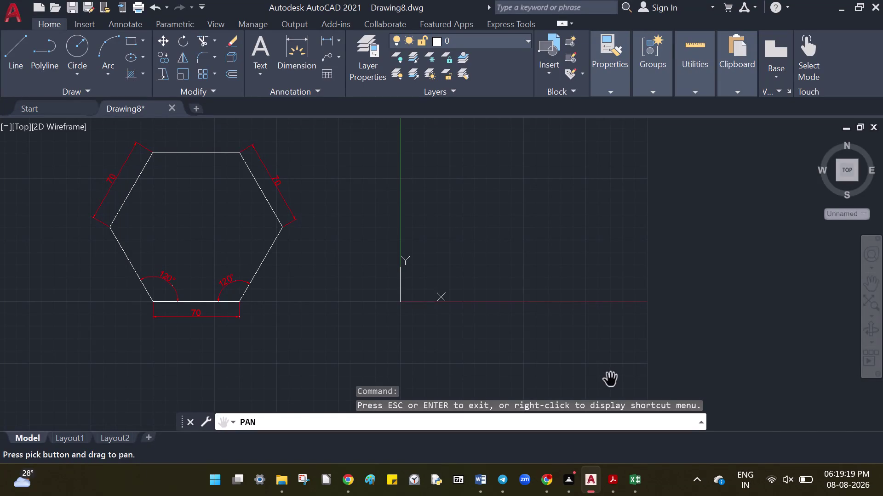
Exit Pan and start the LINE command with L.
key(Escape)
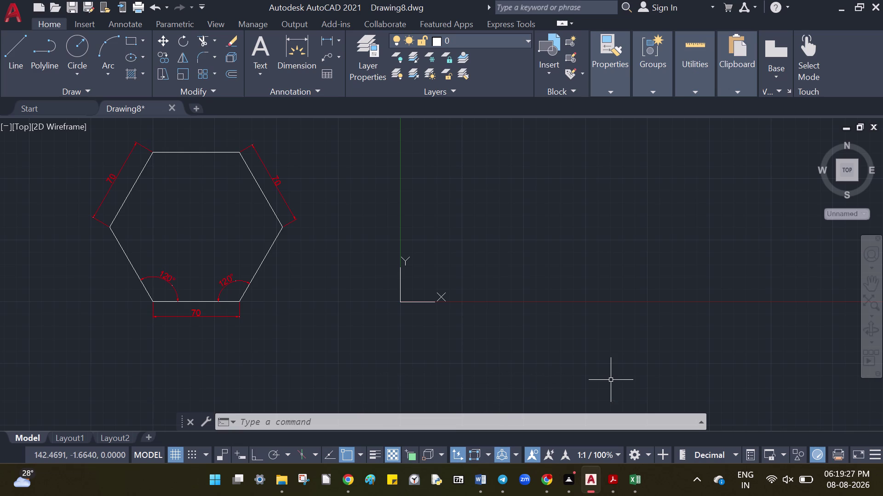
key(ctrl+F12)
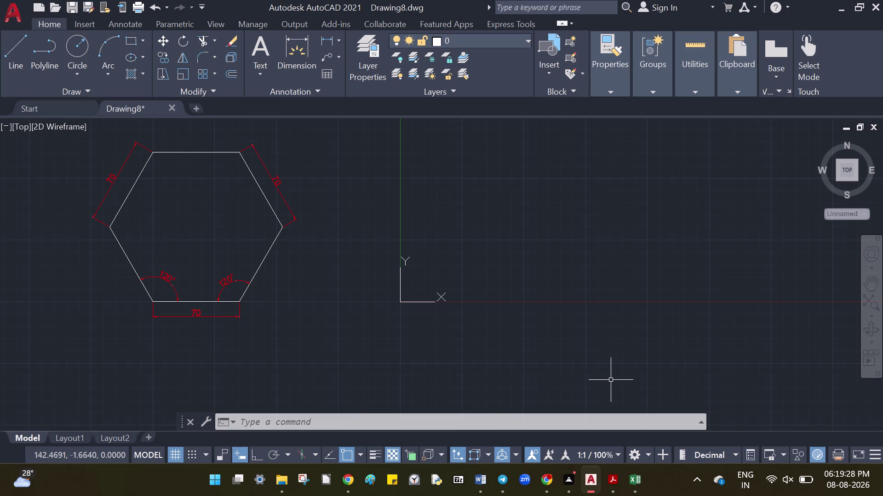
key(l)
key(Return)
Start the line at 0,0 and draw a 100-unit horizontal segment at 0°.
text(0,)
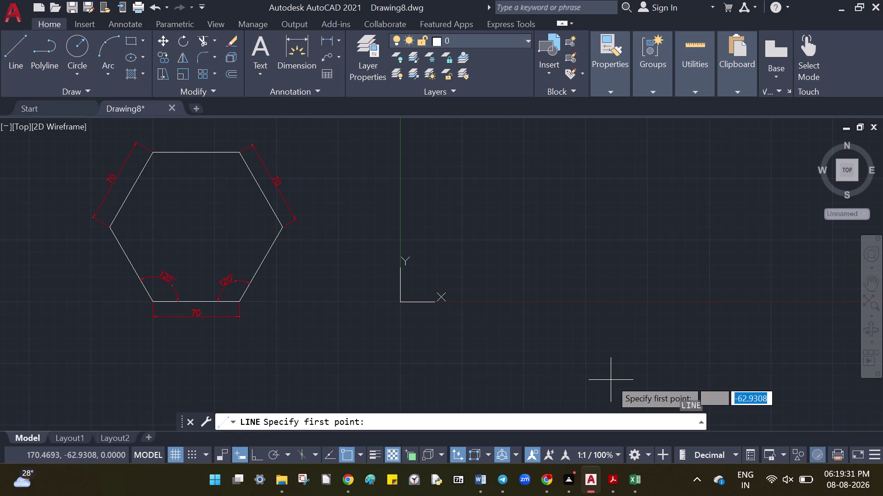
text(0)
key(Return)
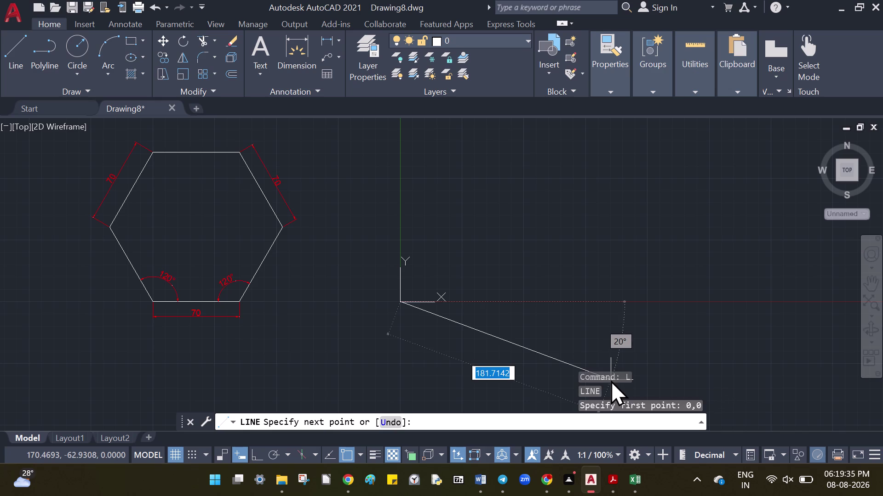
text(100)
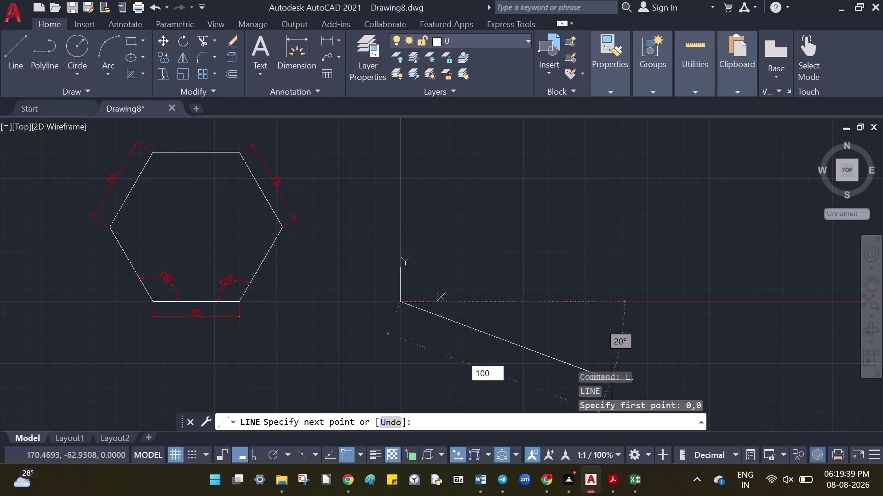
key(Tab)
key(0)
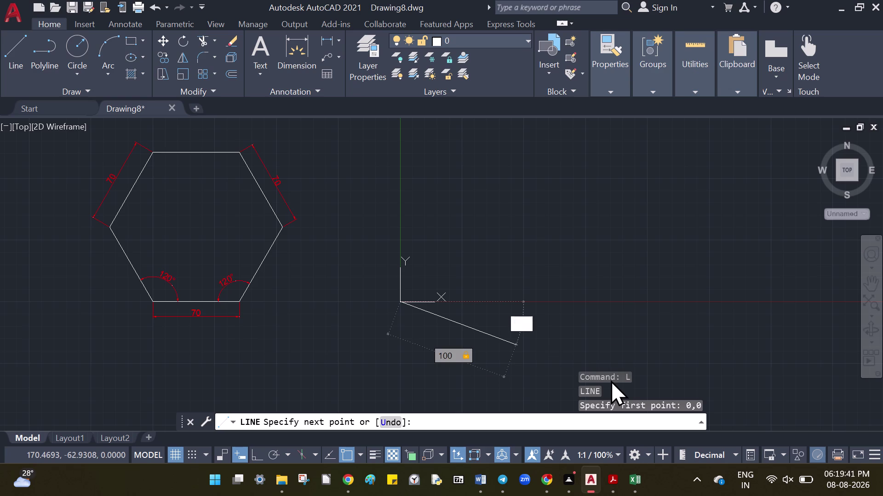
key(Return)
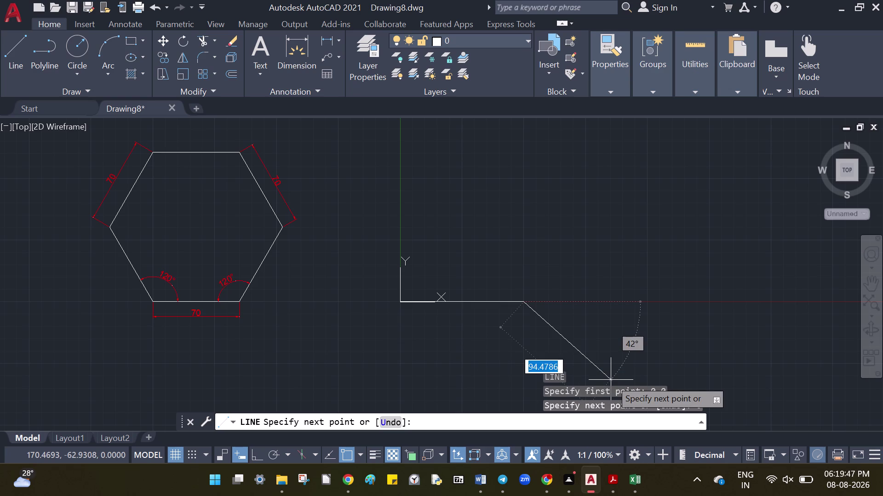
Add a 20-unit segment at 30°, then undo it.
text(20)
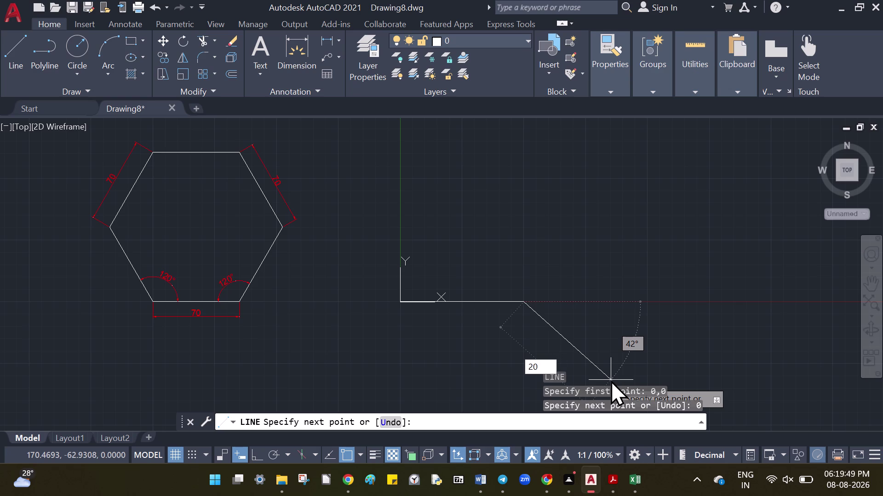
key(Tab)
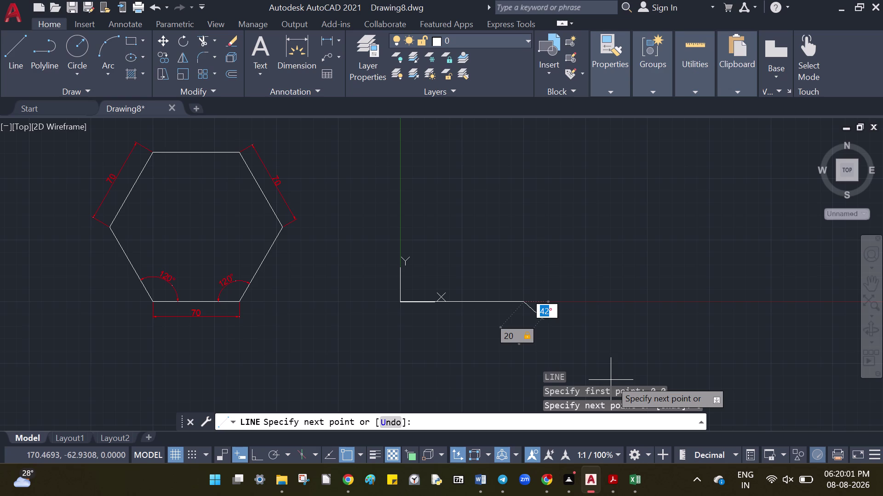
text(30)
key(Return)
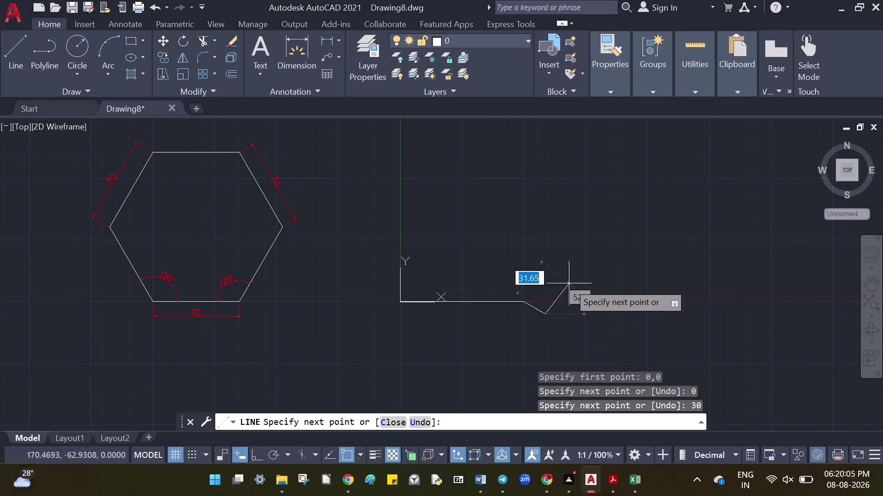
key(ctrl+z)
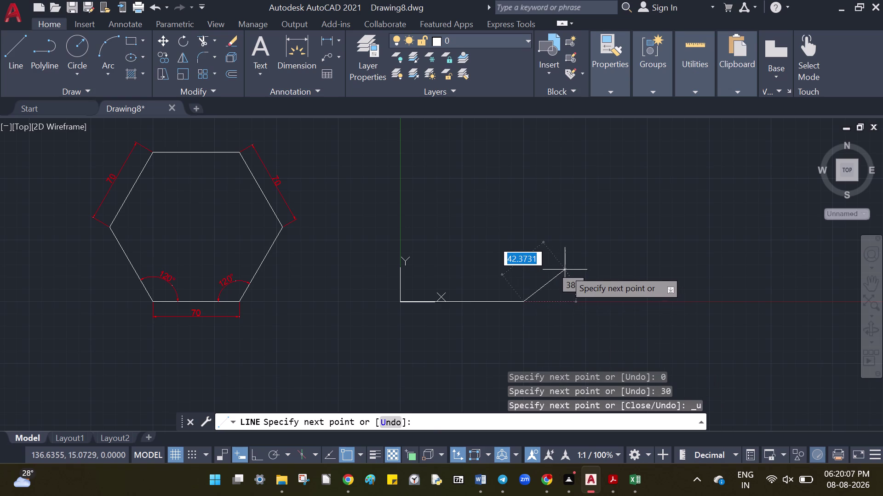
Draw the first three 20-unit zigzag segments at 30°, 150° and 30°.
text(20)
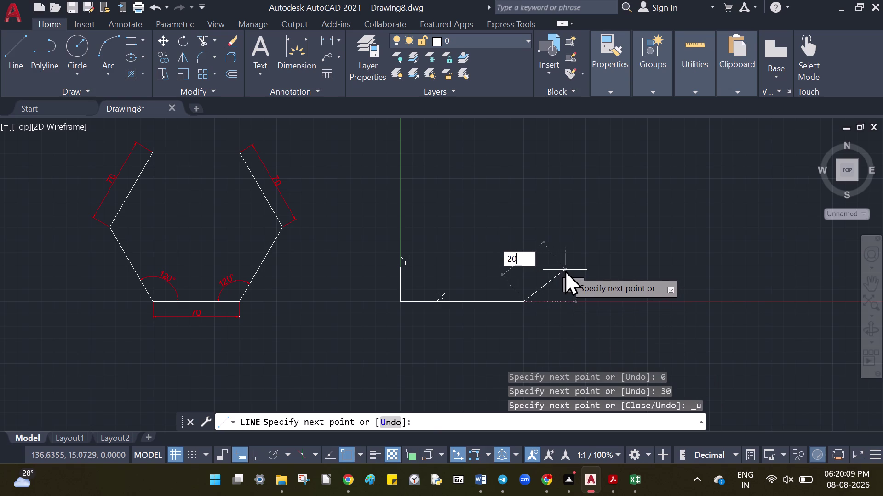
key(Tab)
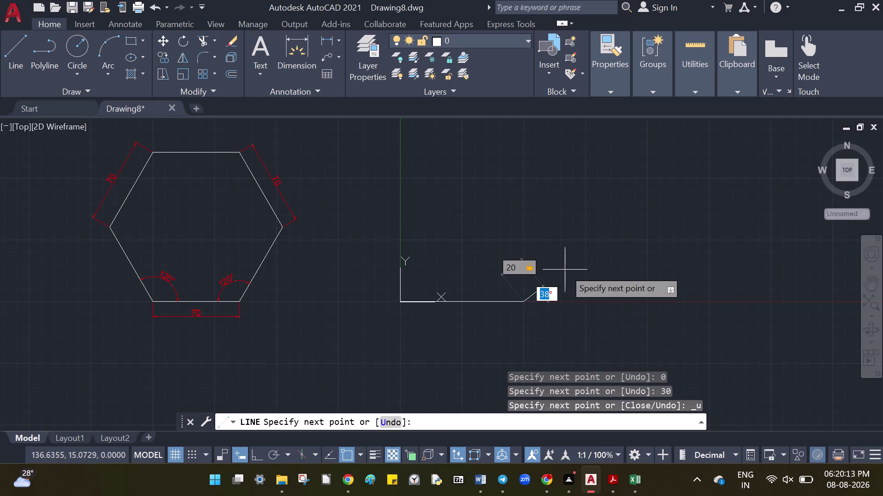
text(30)
key(Return)
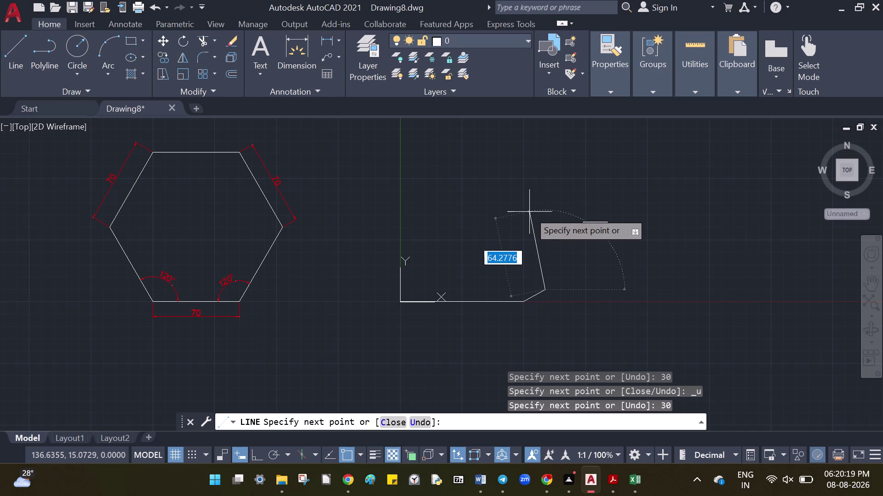
text(20)
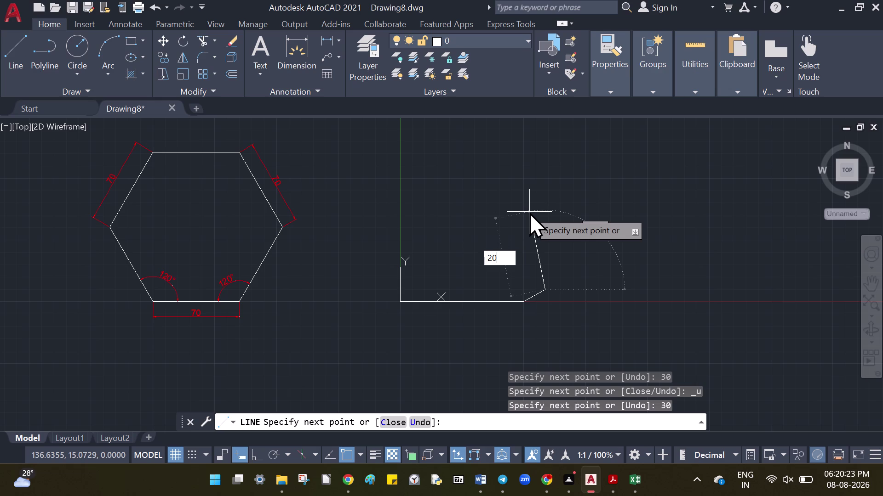
key(Tab)
text(150)
key(Return)
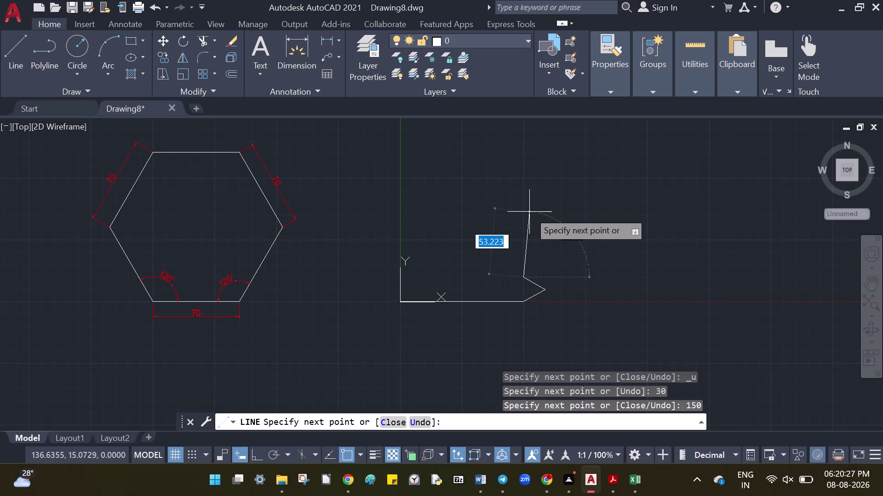
text(2)
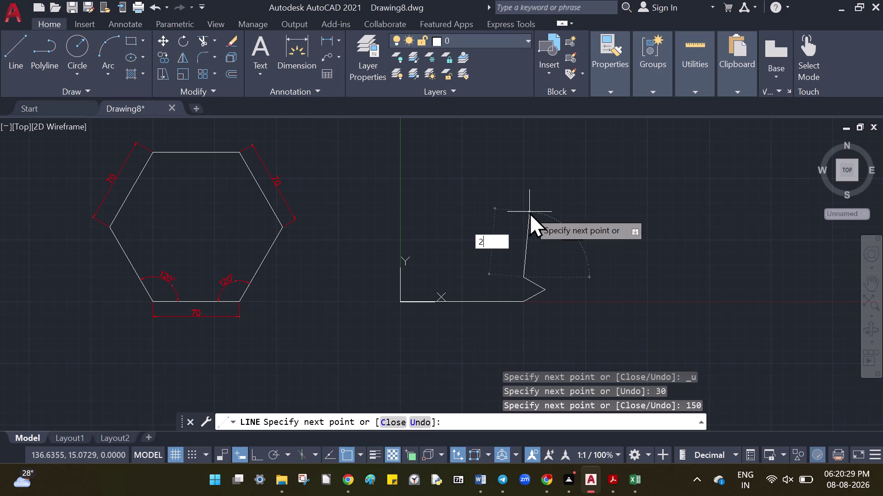
text(0)
key(Tab)
text(30)
key(Return)
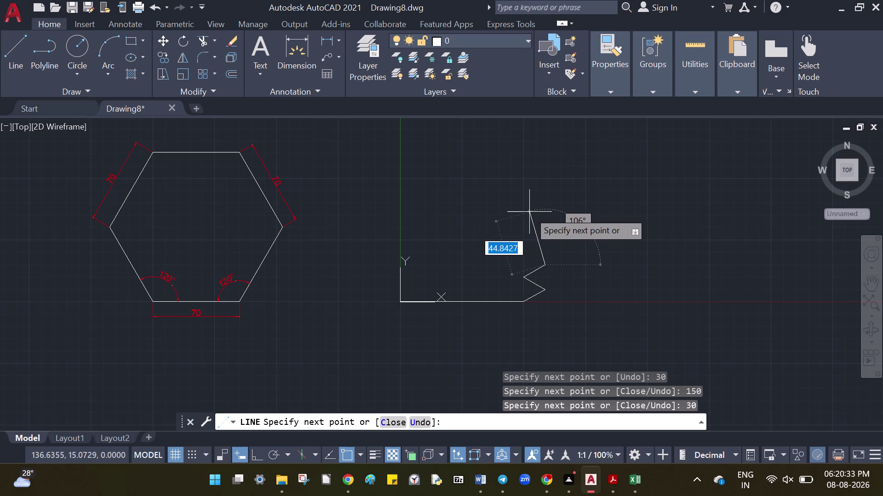
Add four more 20-unit zigzag segments alternating 150° and 30°.
text(20)
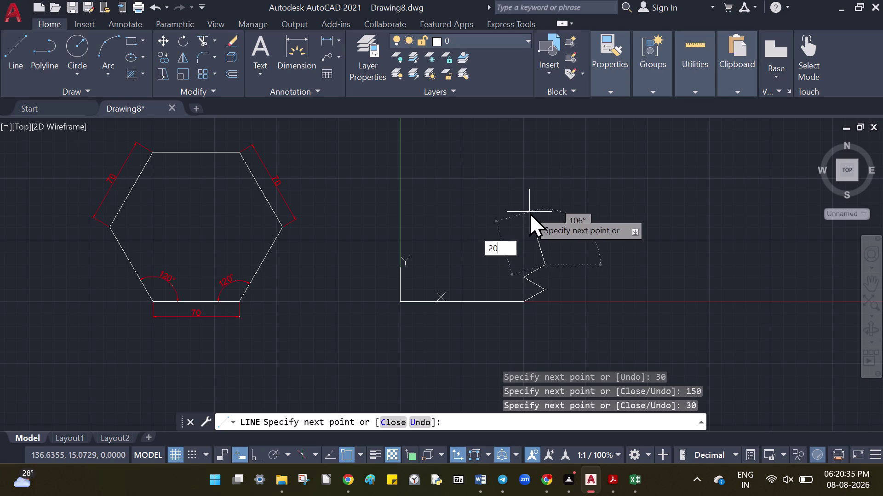
key(Tab)
key(1)
text(50)
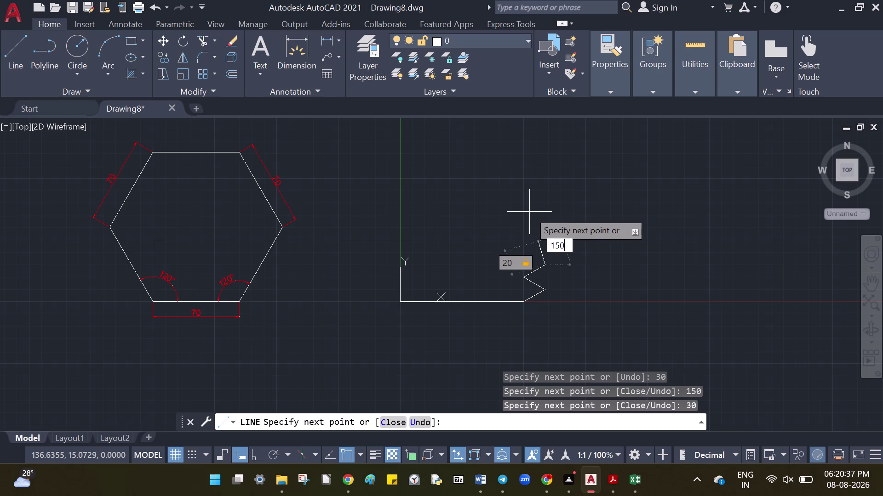
key(Return)
text(20)
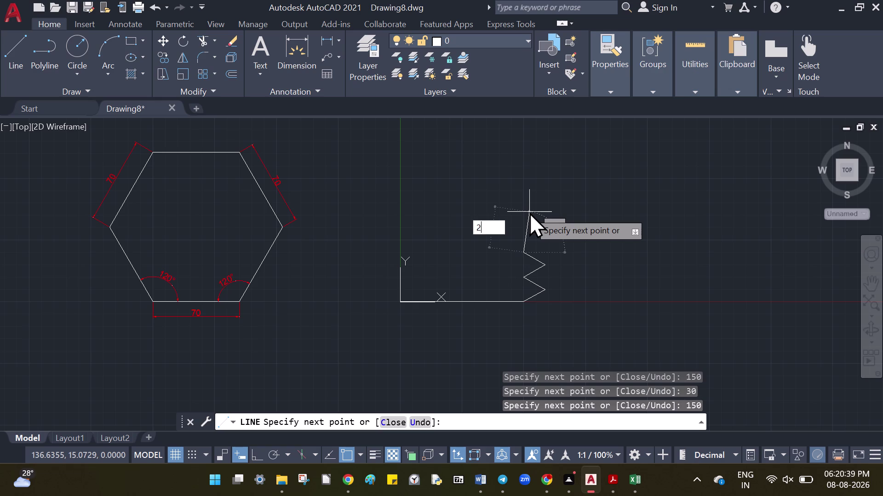
key(Tab)
text(3)
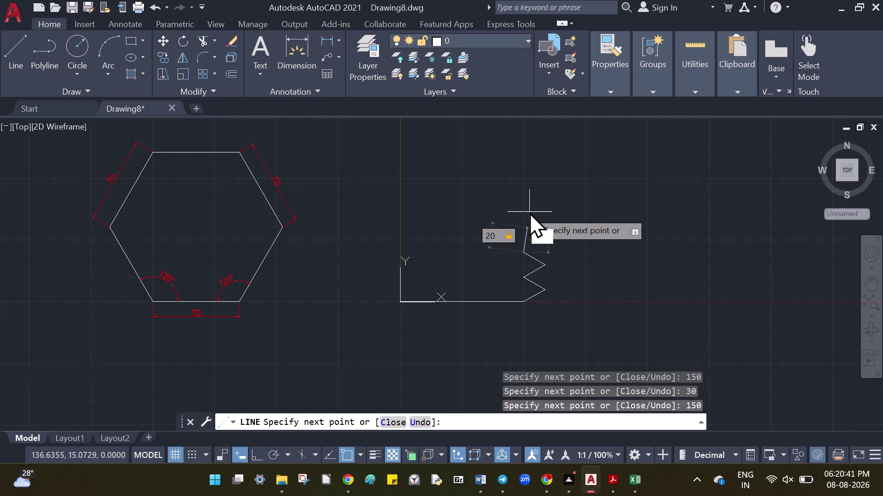
text(0)
key(Return)
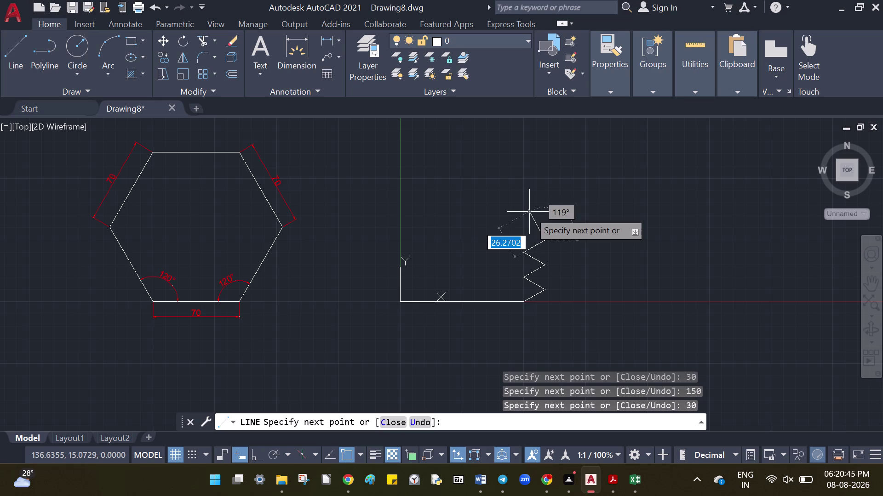
text(20)
key(Tab)
text(1)
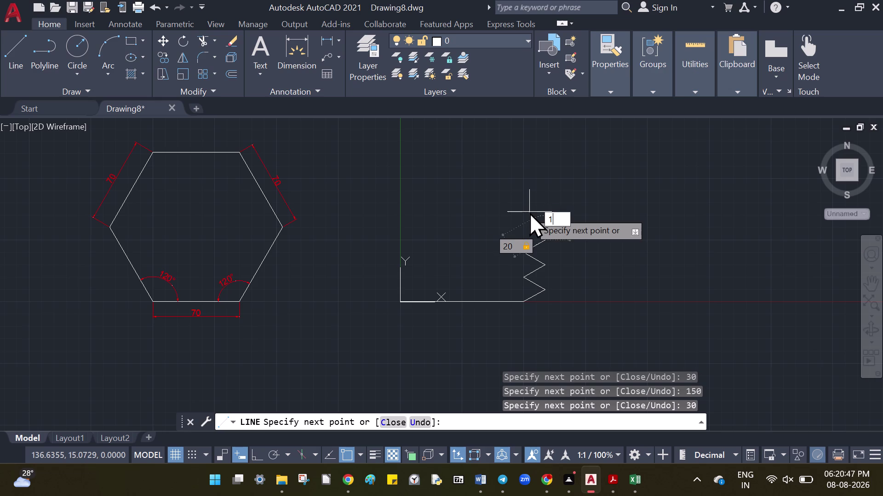
text(50)
key(Return)
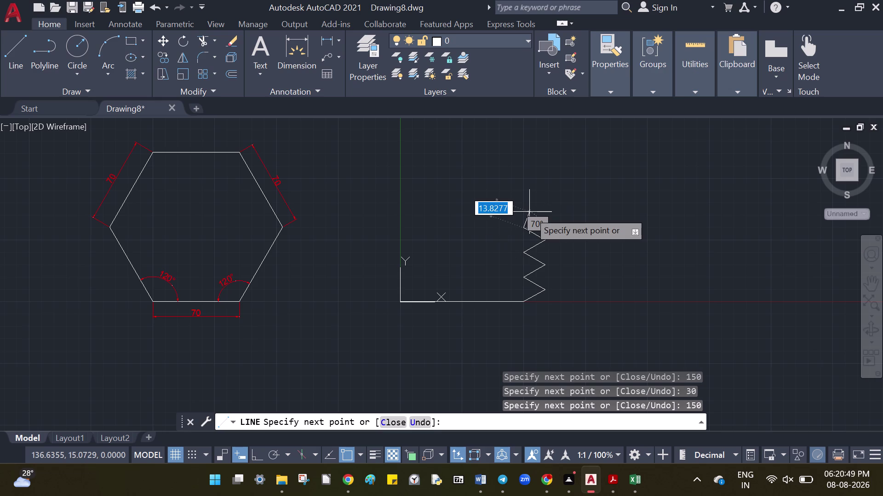
text(20)
key(Tab)
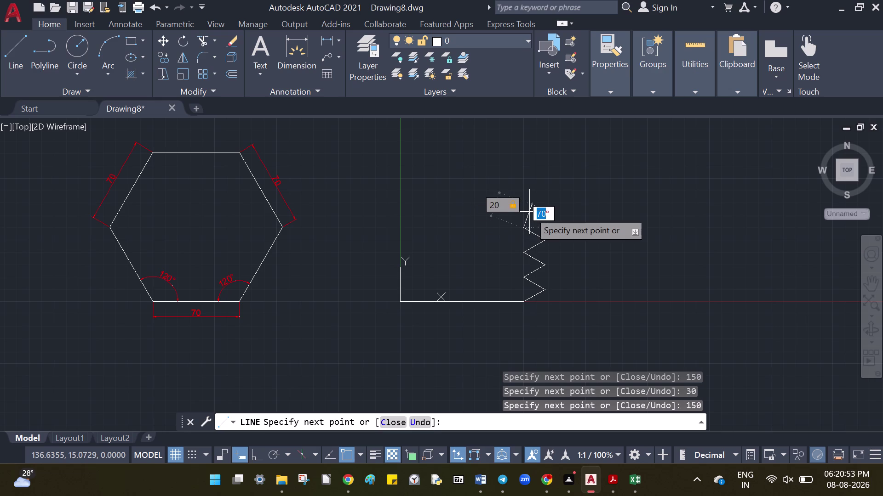
text(30)
key(Return)
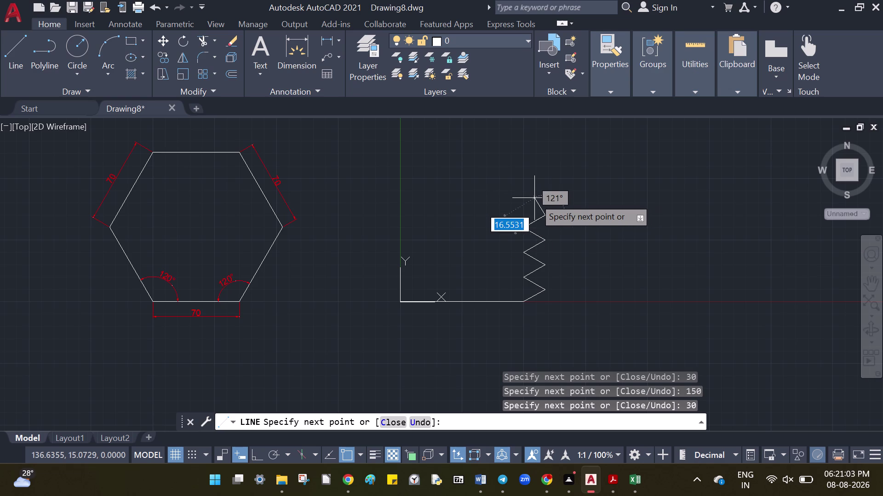
Add 20-unit zigzag segments at 150°, 30° and 150°, then undo the last one.
text(20)
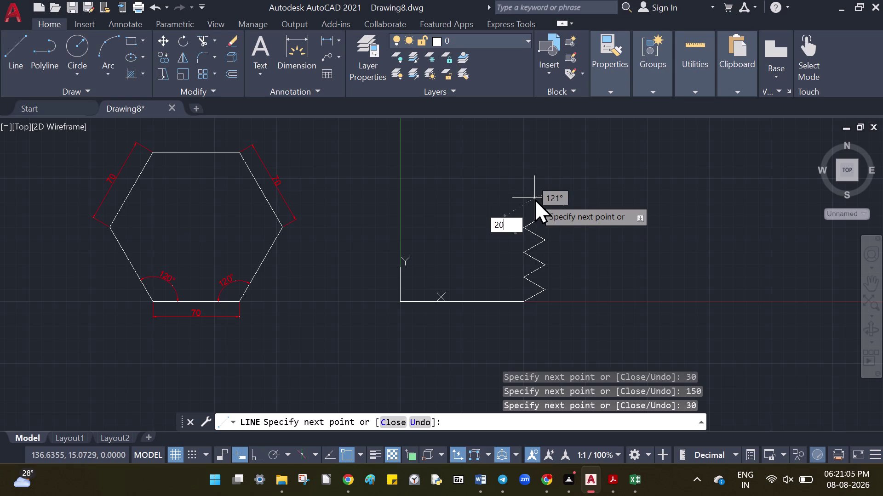
key(Tab)
text(150)
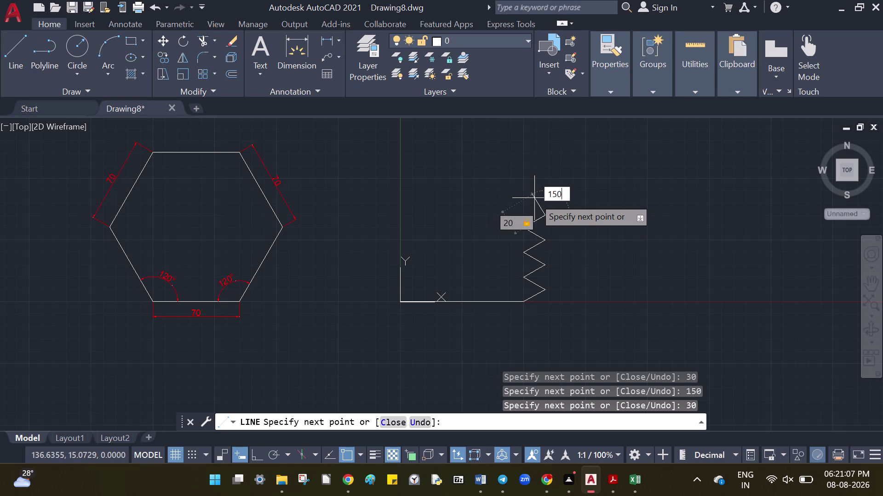
key(Return)
text(20)
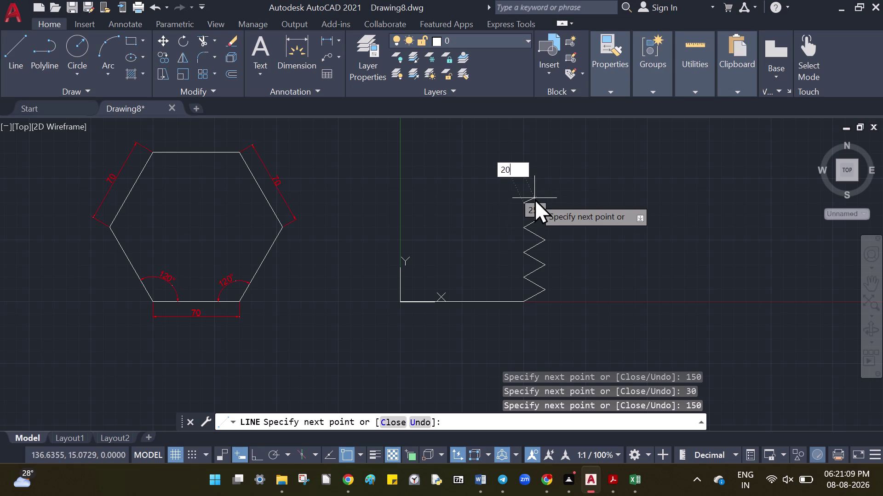
key(Tab)
text(3)
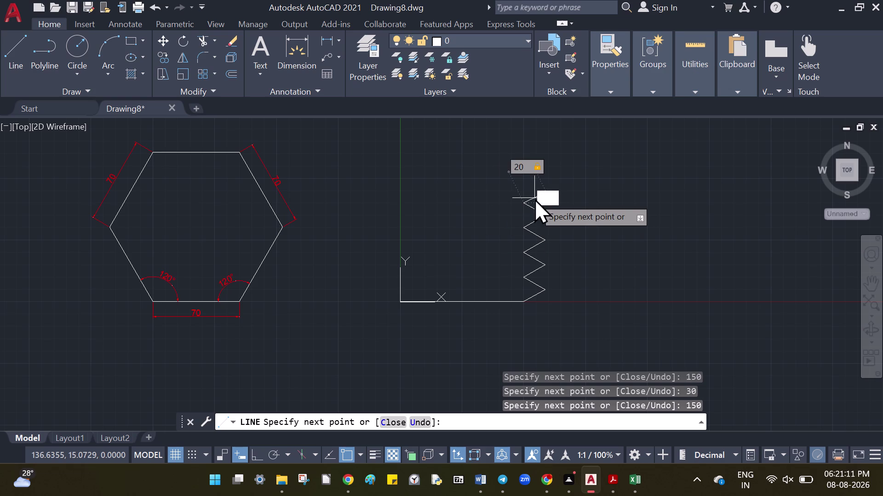
text(0)
key(Return)
text(20)
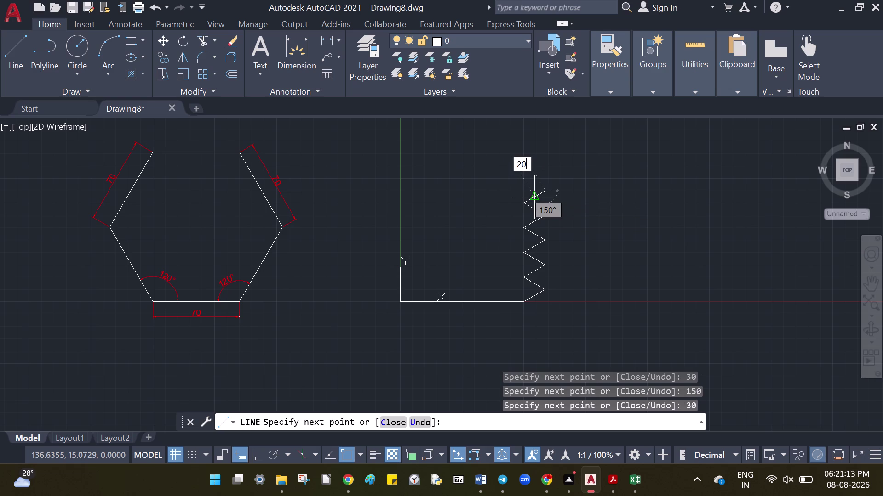
key(Tab)
text(150)
key(Return)
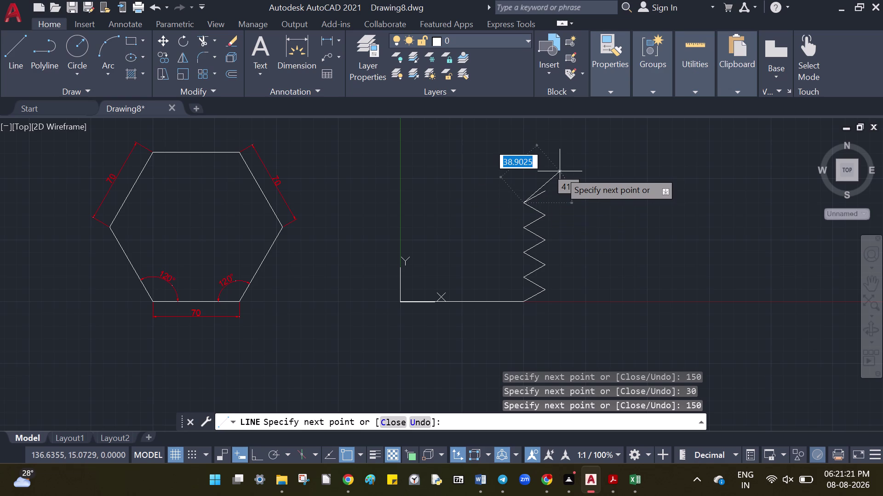
key(u)
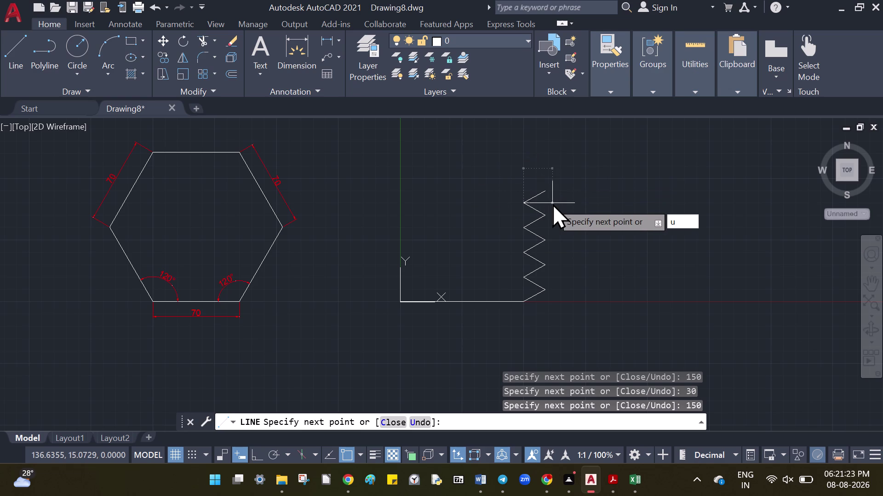
key(Return)
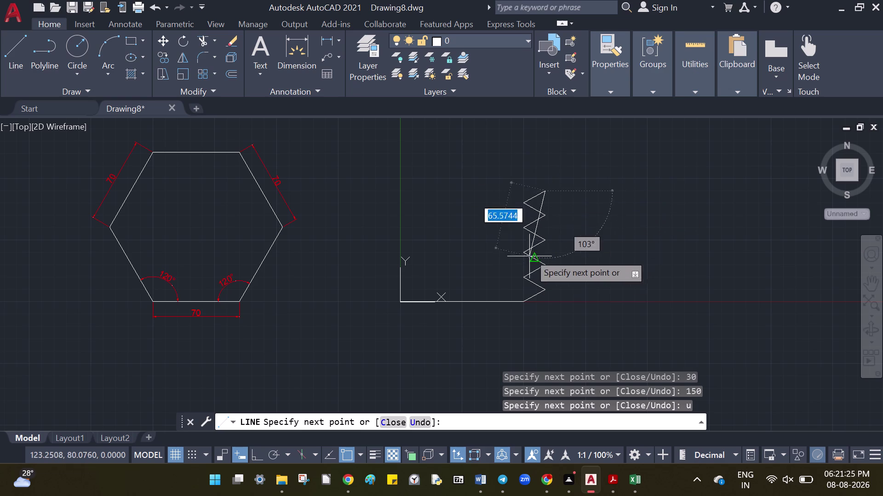
Redraw the 20-unit segment at 150°, then add segments at 30° and 150° to reach the top.
text(2)
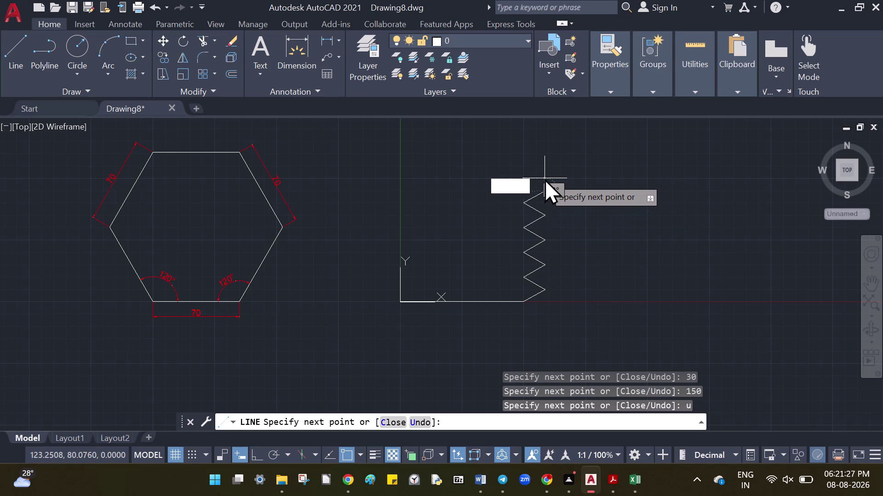
text(0)
key(Tab)
text(1)
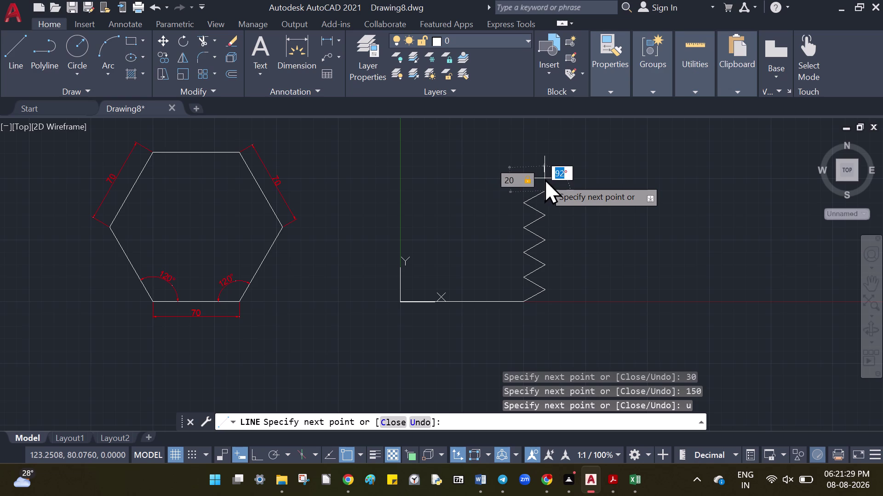
text(50)
key(Return)
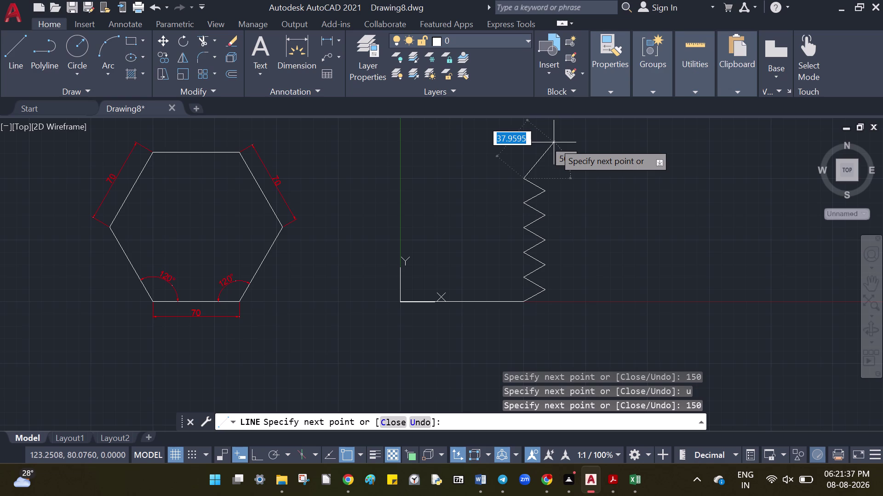
text(20)
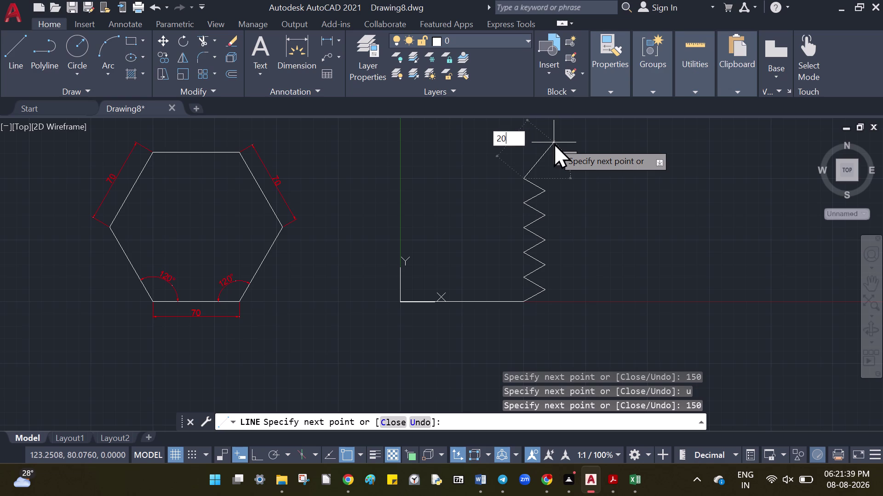
key(Tab)
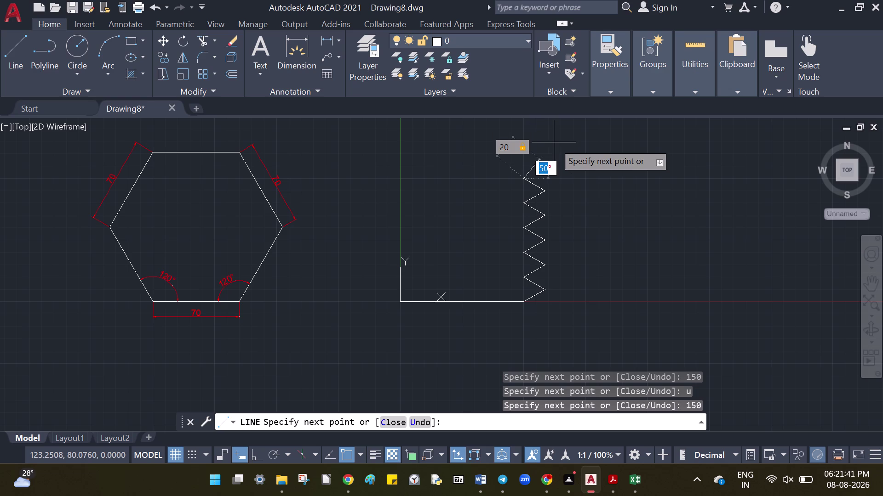
text(30)
key(Return)
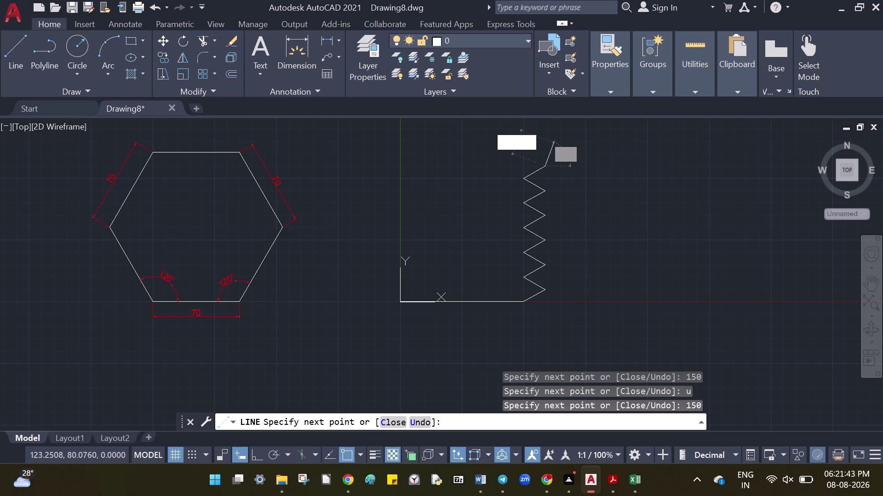
text(20)
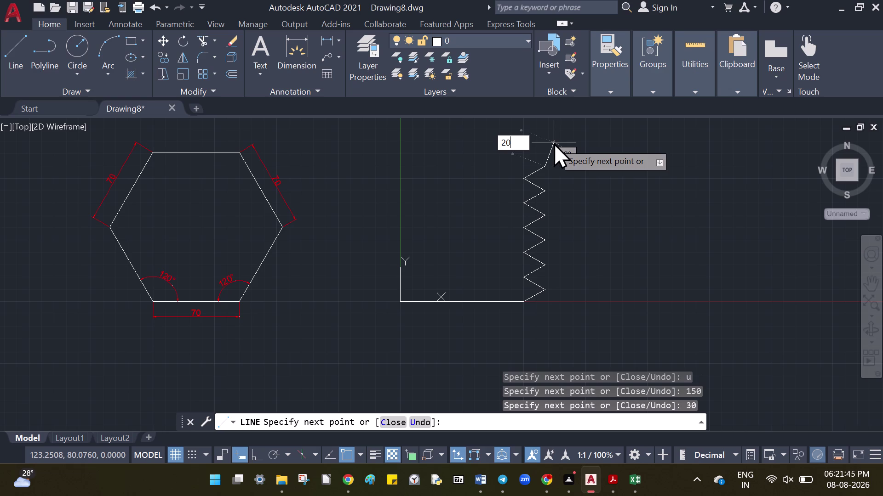
key(shift+less)
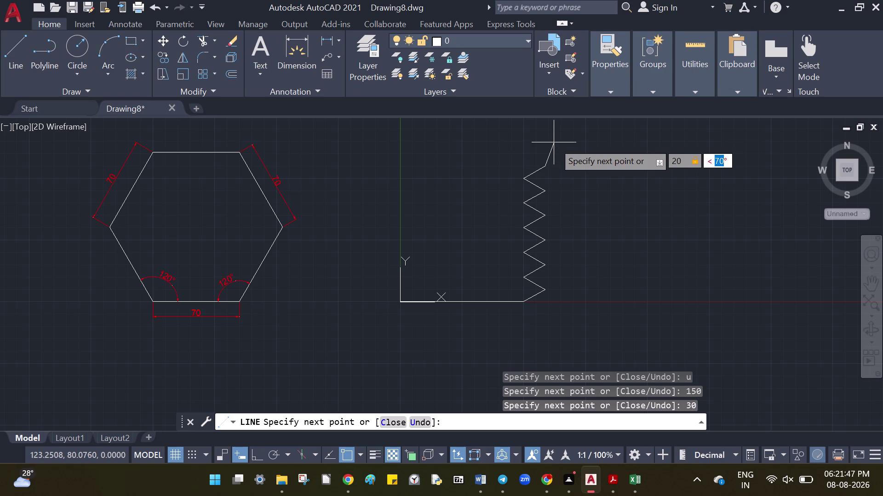
text(150)
key(Return)
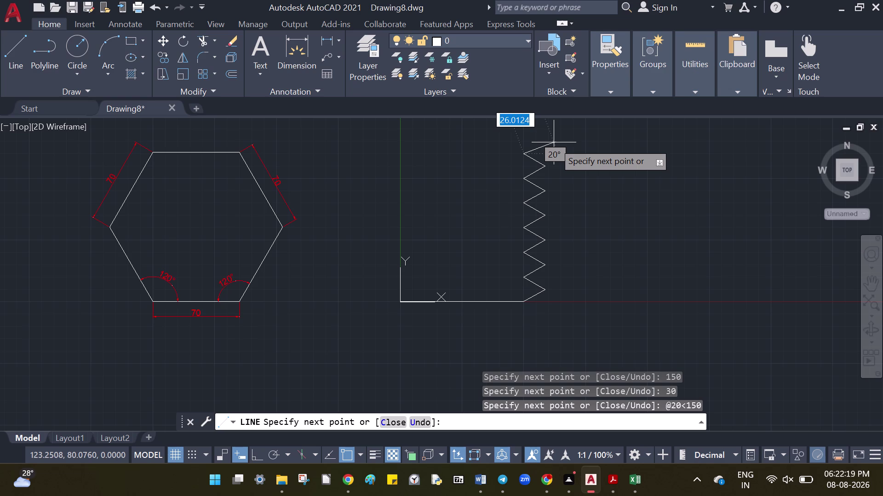
Draw the 50-unit top edge leftward at 180°.
text(50)
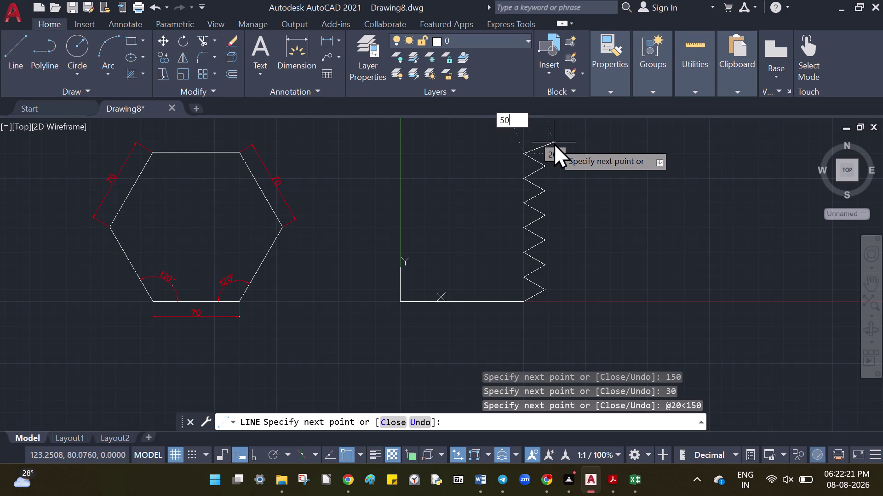
key(Tab)
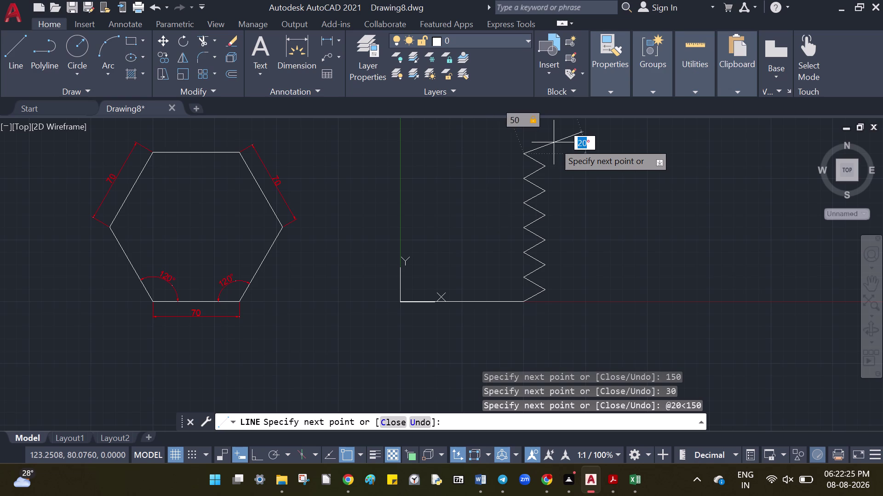
text(180)
key(Return)
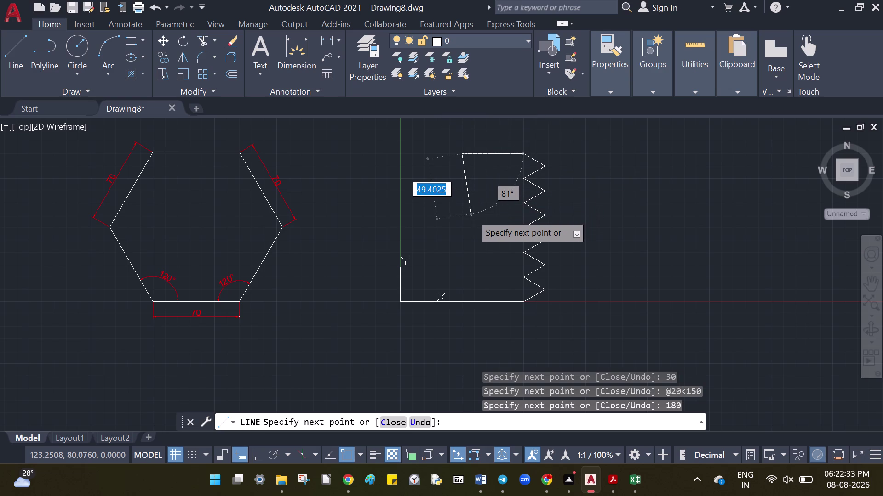
Draw the 100-unit left vertical edge downward at 270° with relative polar entry.
key(shift+at)
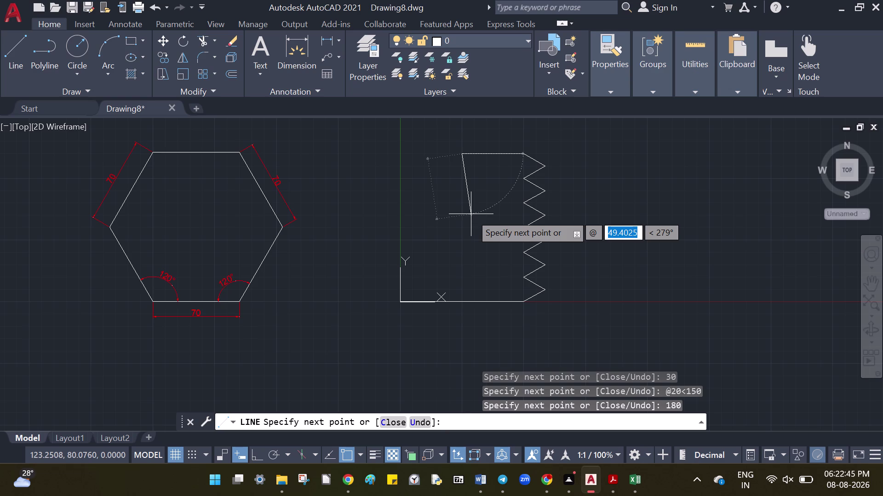
text(10)
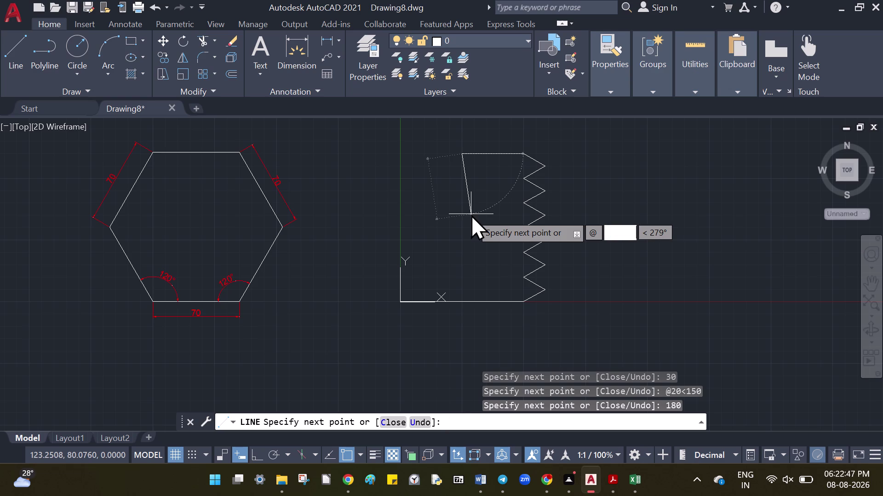
text(0)
key(shift+less)
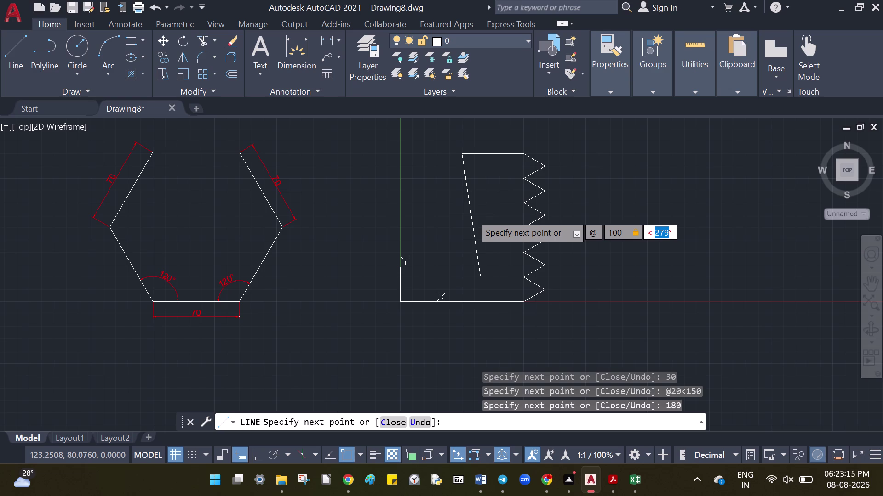
text(27)
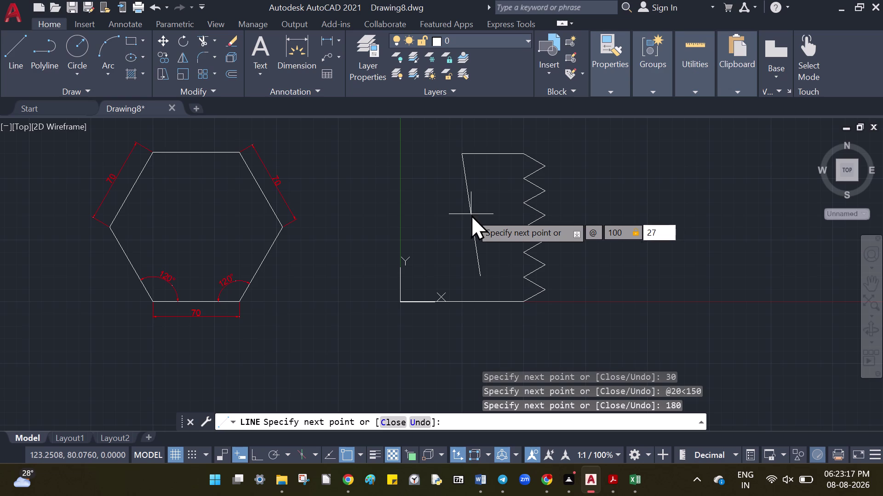
text(0)
key(Return)
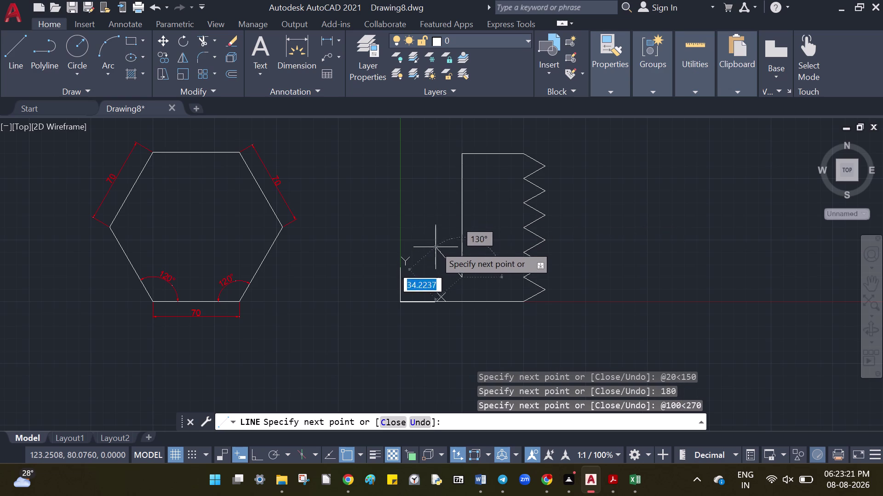
Draw a 30-unit segment leftward at 180° and the 80-unit slot side upward at 90°.
text(30)
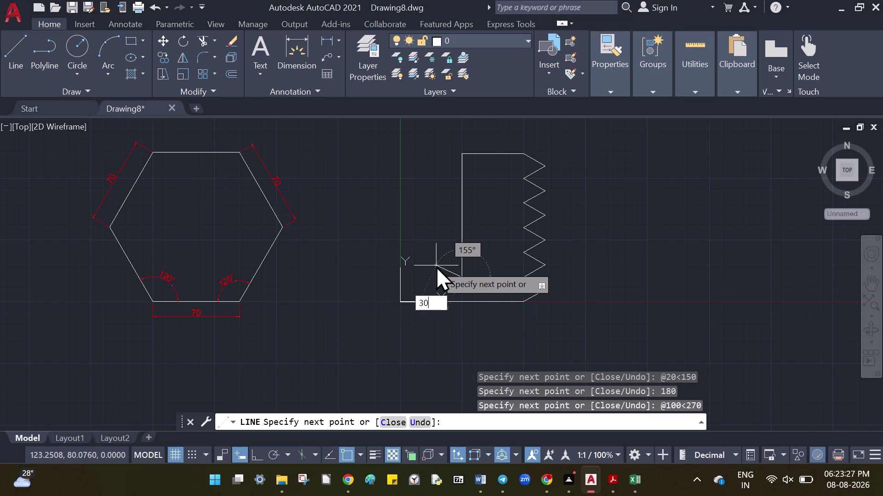
key(Tab)
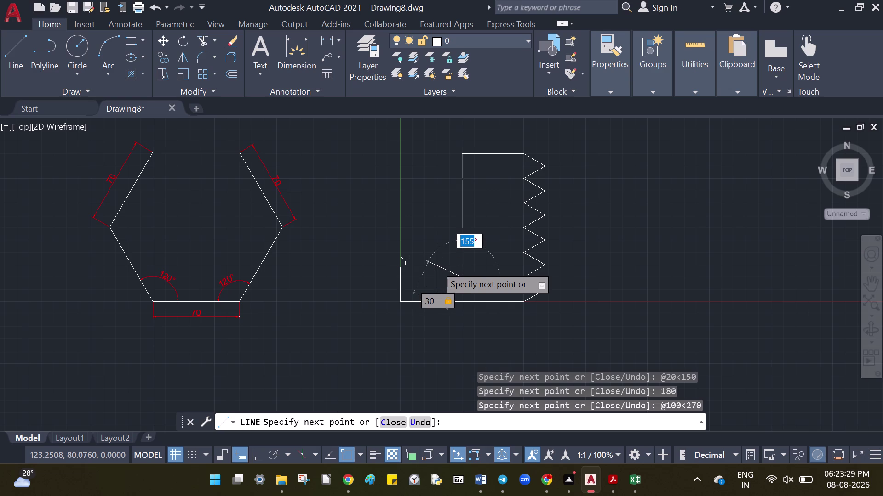
key(1)
text(80)
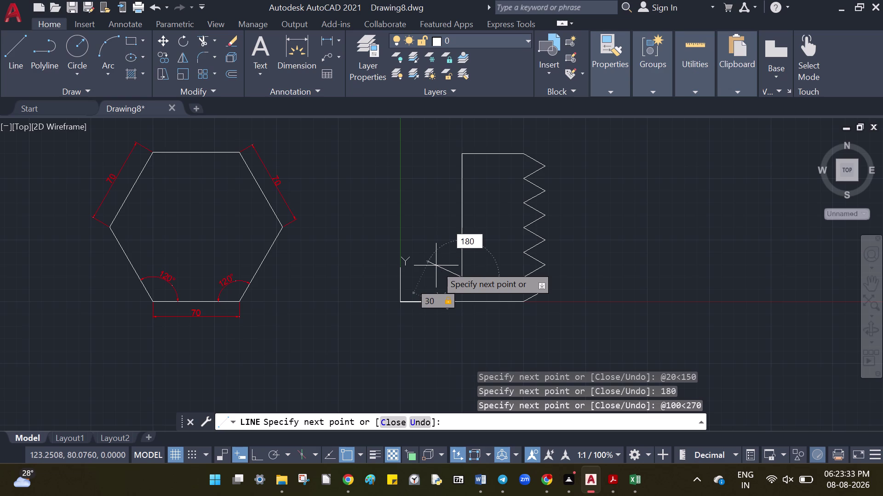
key(Return)
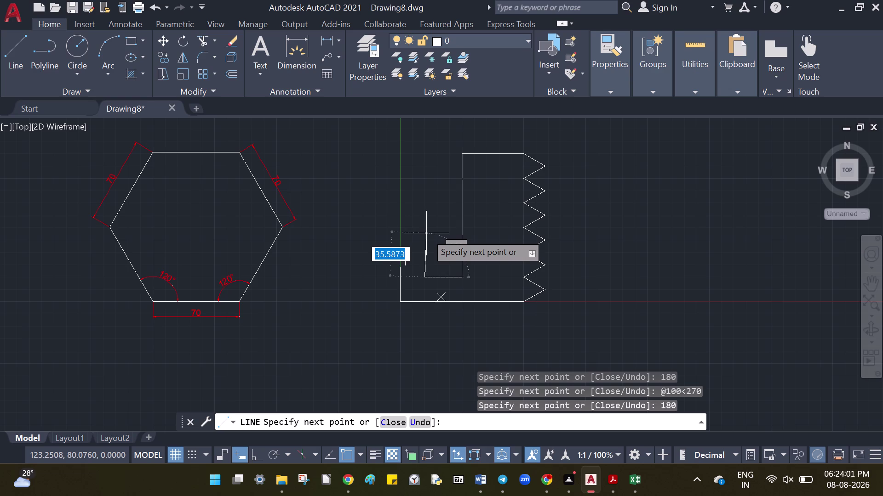
text(80)
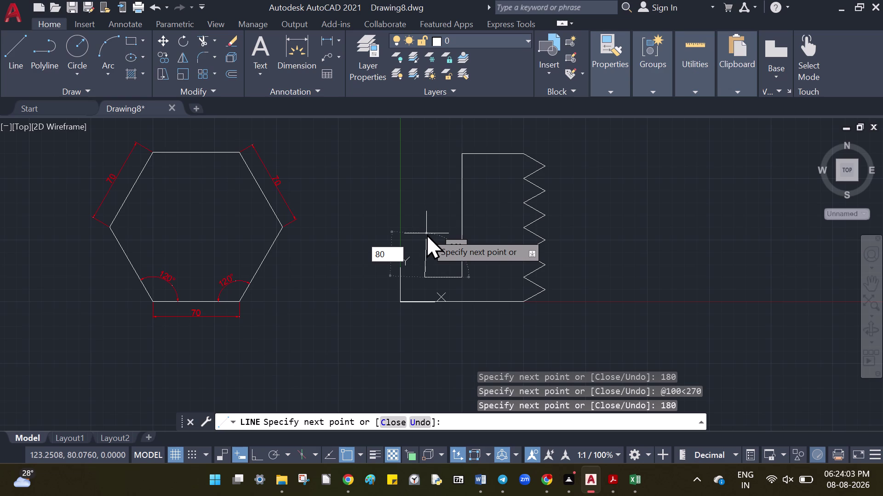
key(Tab)
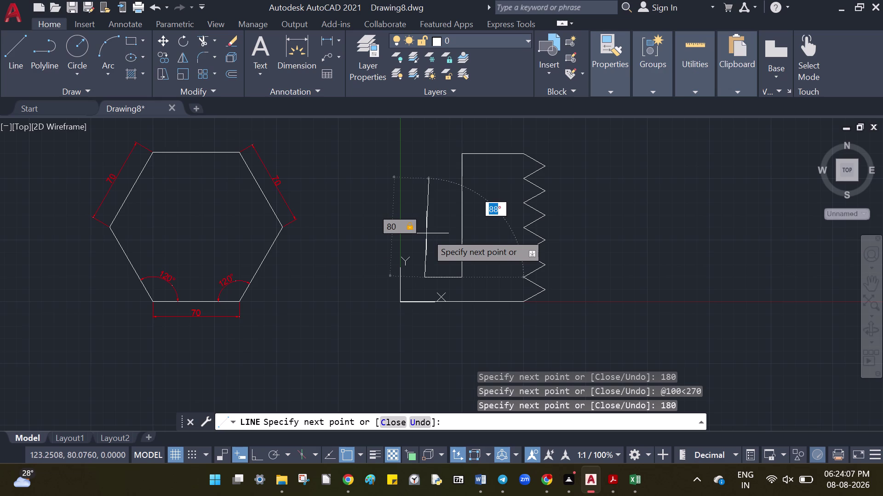
text(90)
key(Return)
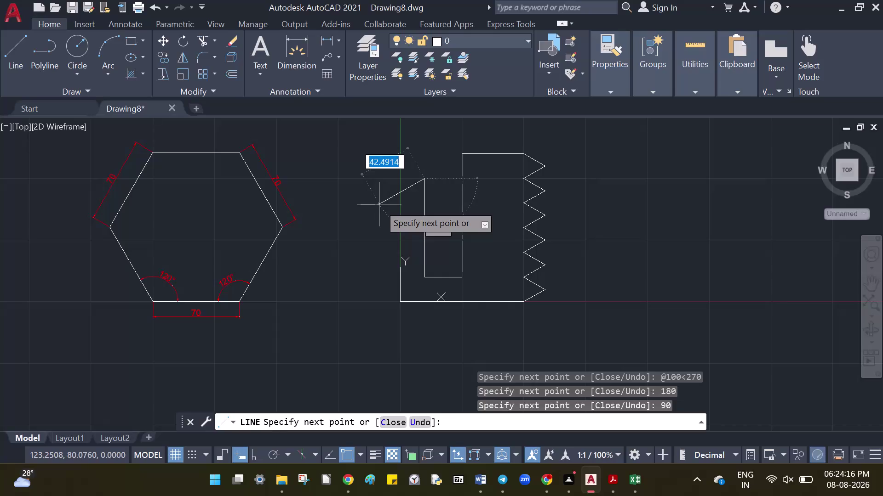
Draw the notch's 10-unit segment at 0° and 20-unit segment upward at 90°.
text(10)
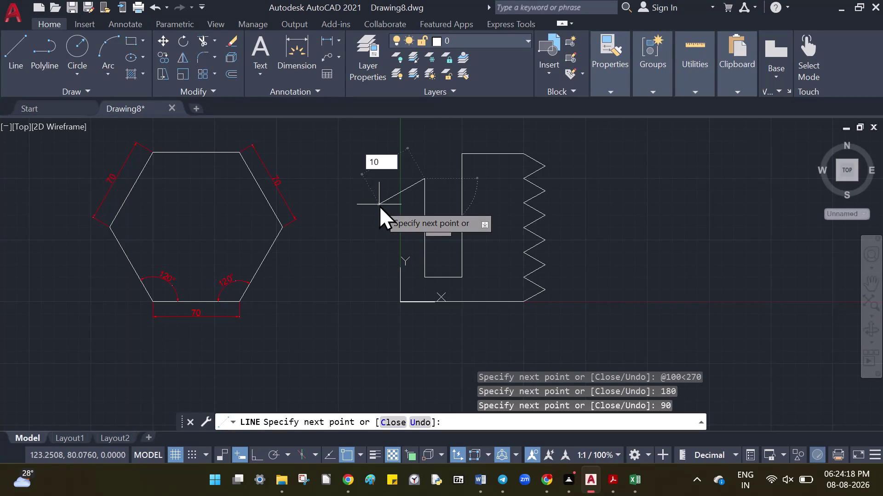
key(shift+less)
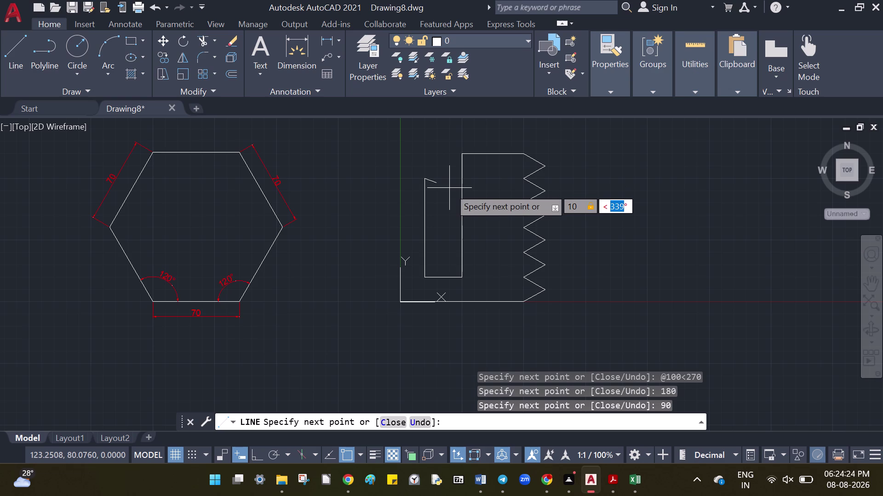
key(0)
key(Return)
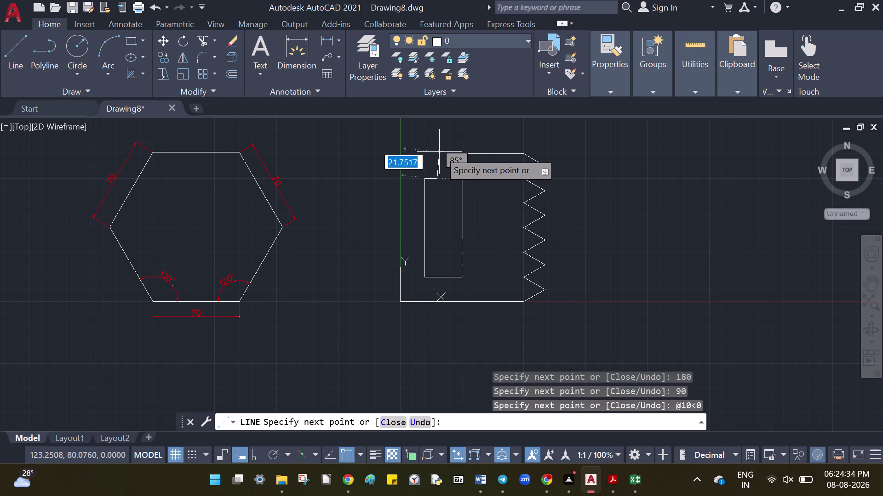
text(20)
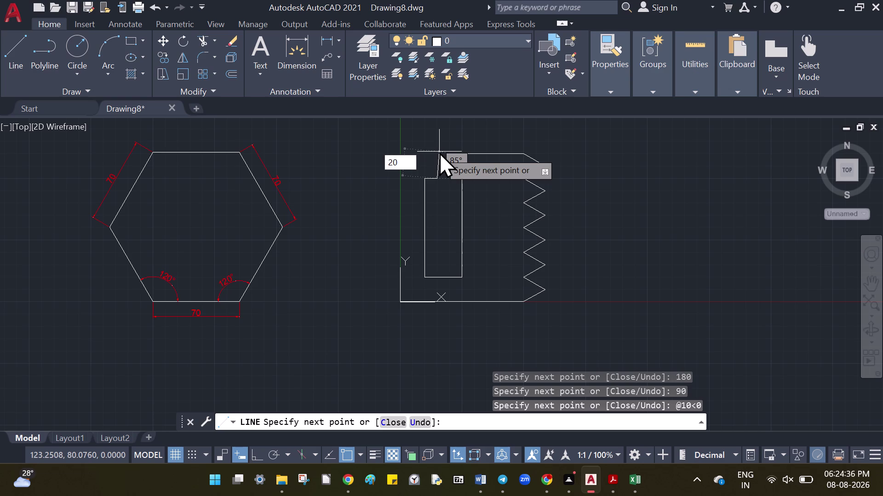
key(shift+less)
text(90)
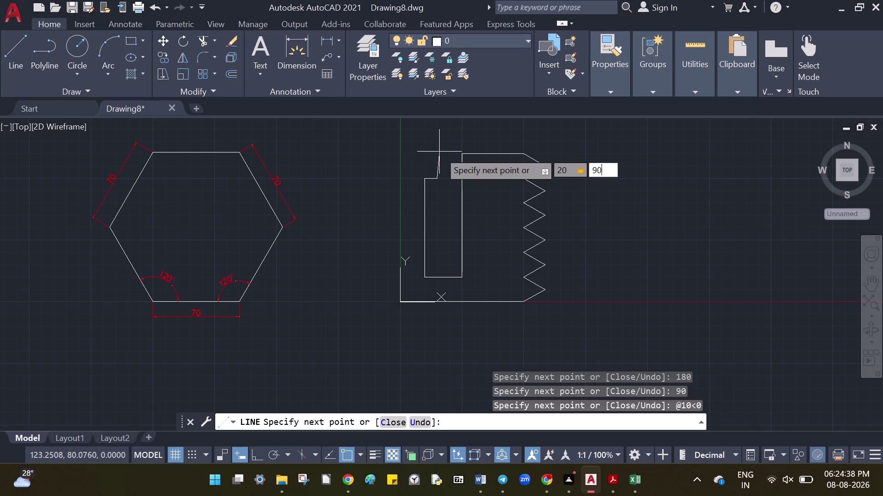
key(Return)
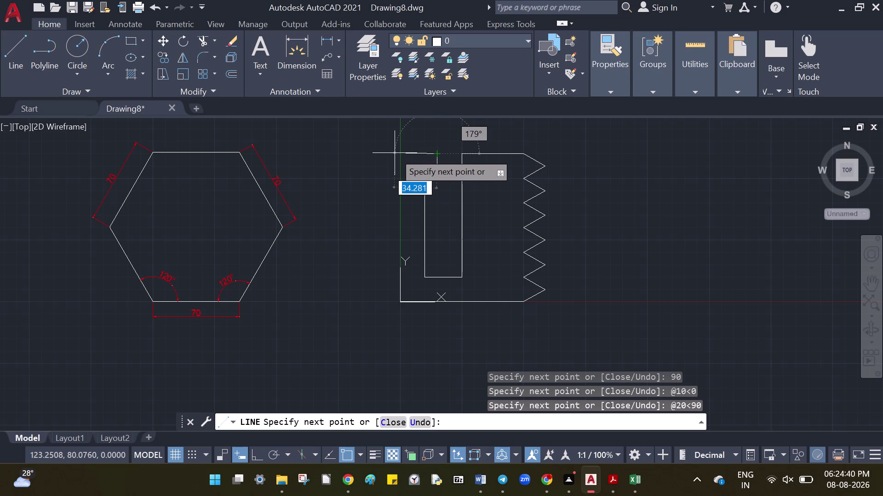
Add a 30-unit segment at 180° and the 120-unit left edge at 270°, then end LINE.
text(30)
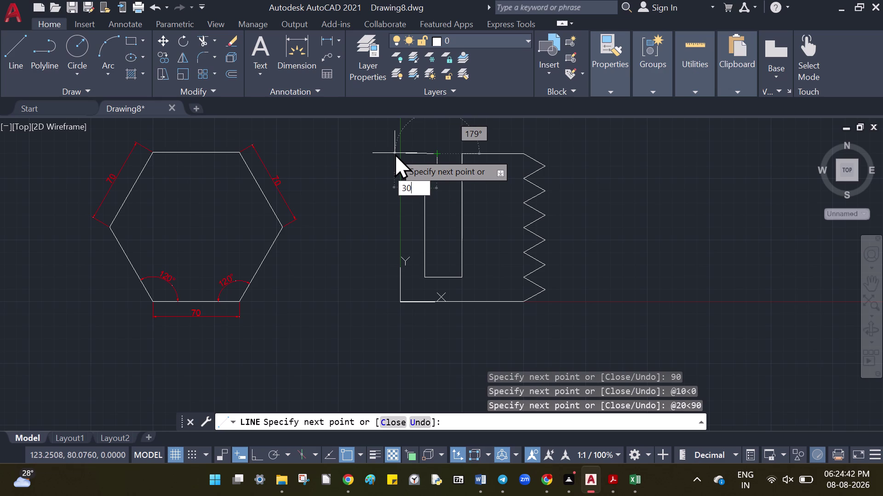
text(<180)
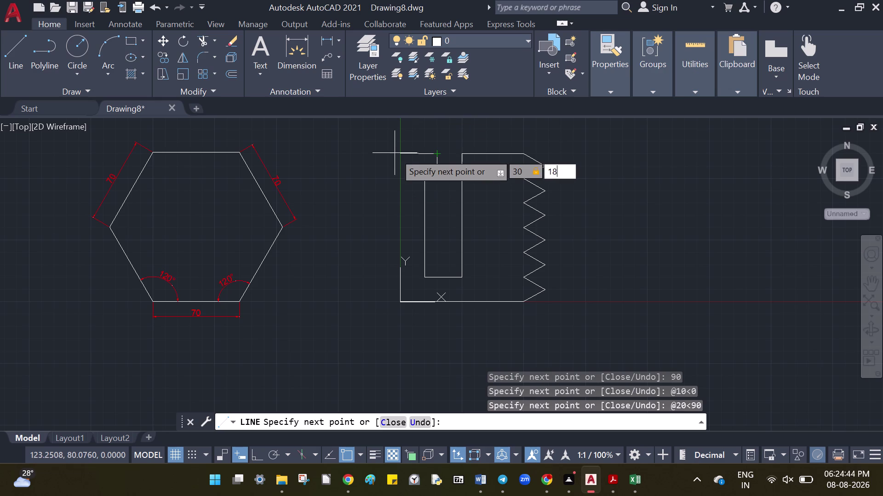
key(Return)
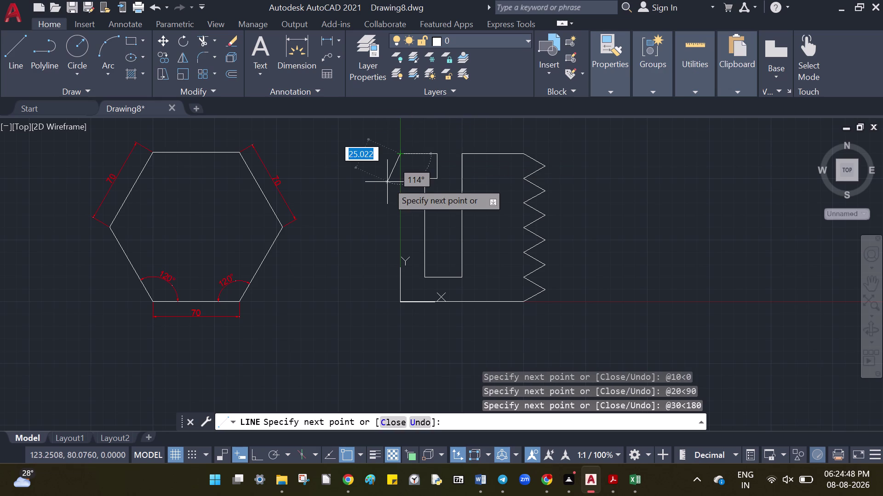
text(120)
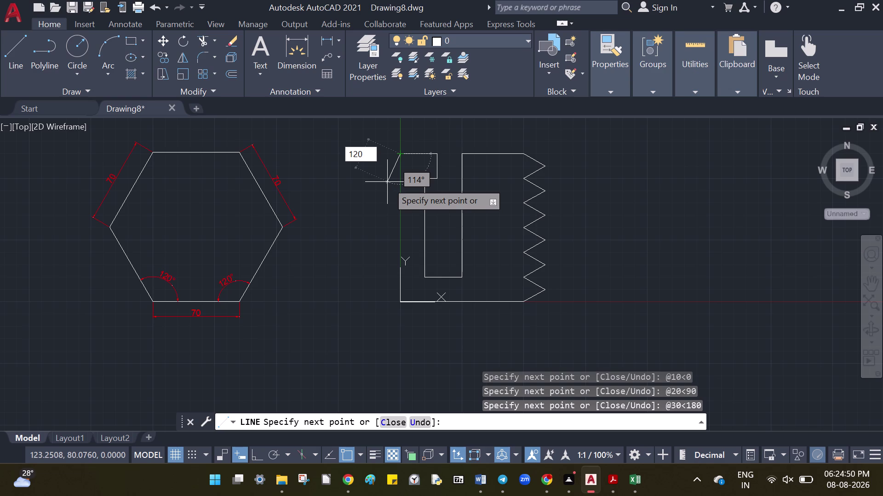
key(shift+less)
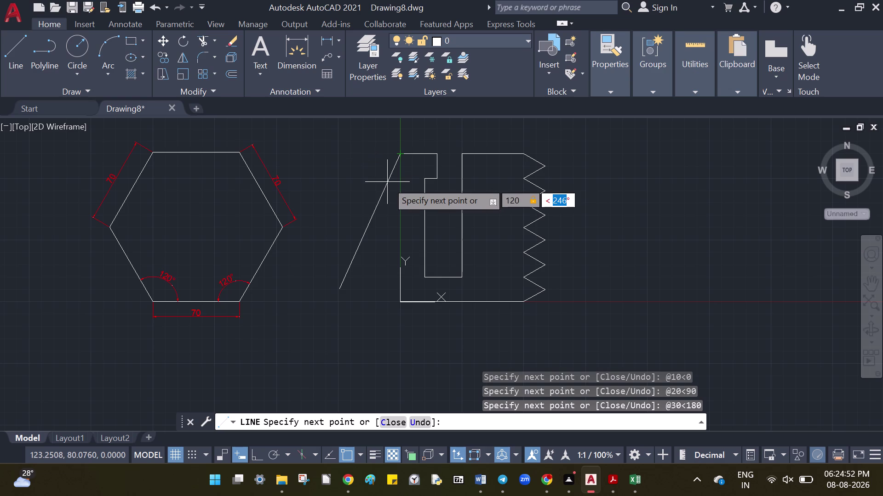
key(2)
text(70)
key(Return)
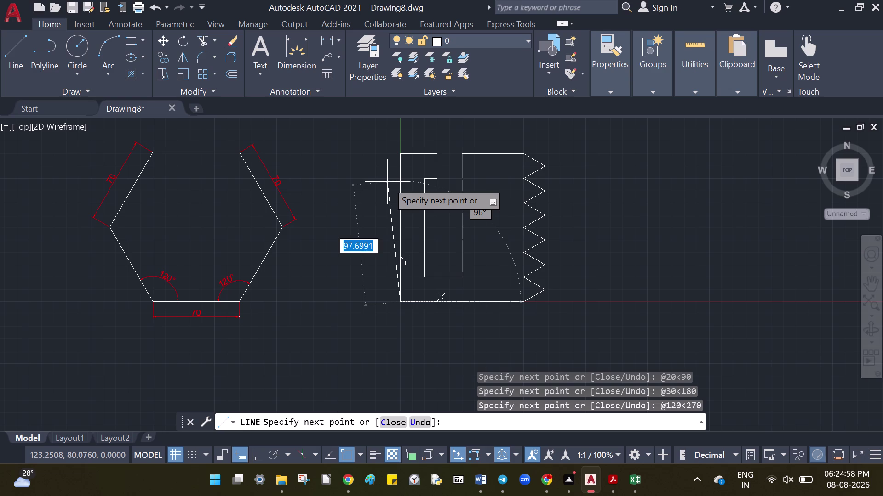
key(c)
key(Return)
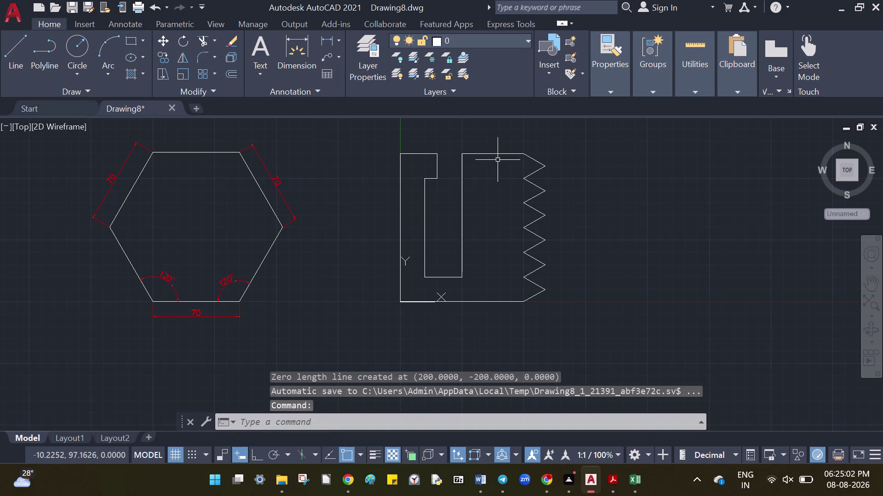
Start the DIM command by typing DIM.
text(di)
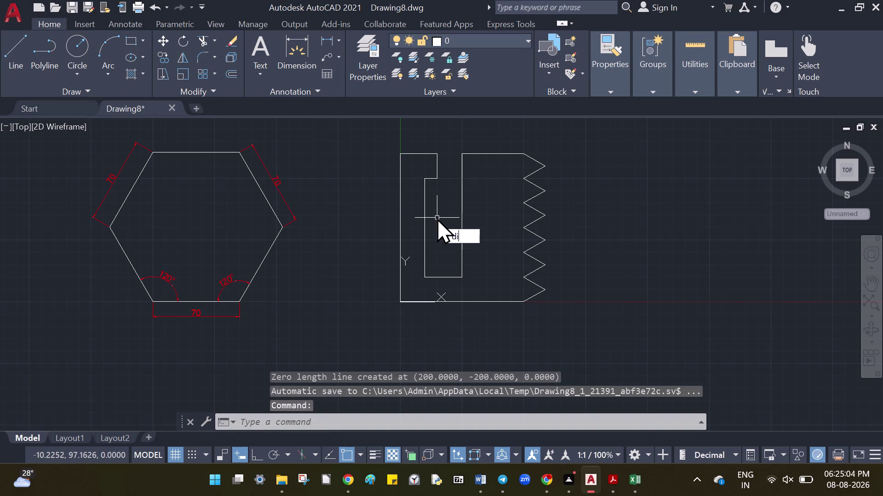
text(m)
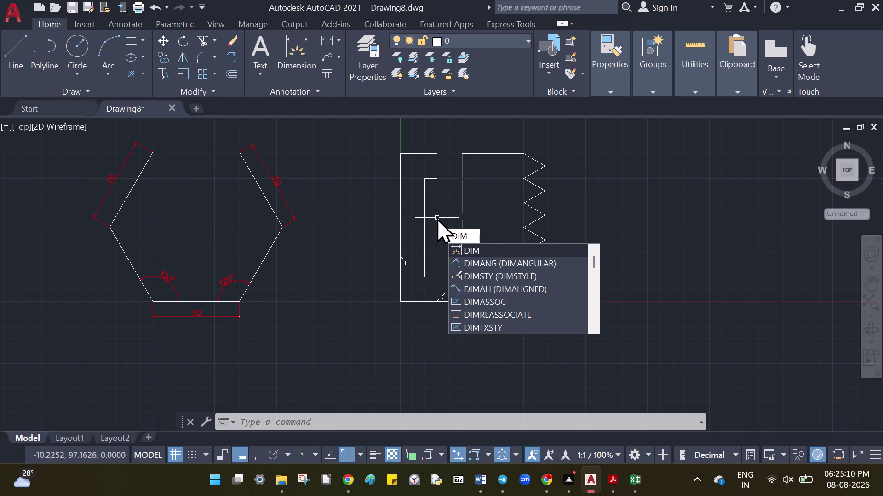
key(Return)
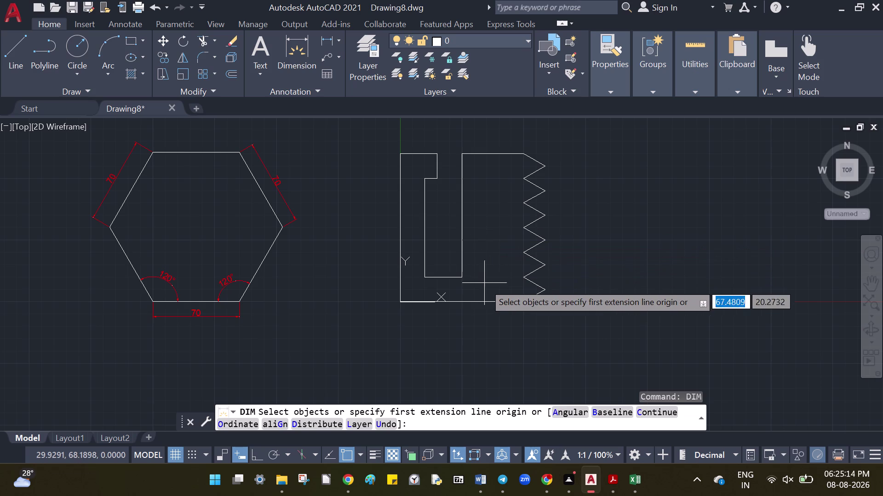
Dimension the plate's bottom edge (100), slot side (100), left edge (120) and top-left edge (30).
click(483, 301)
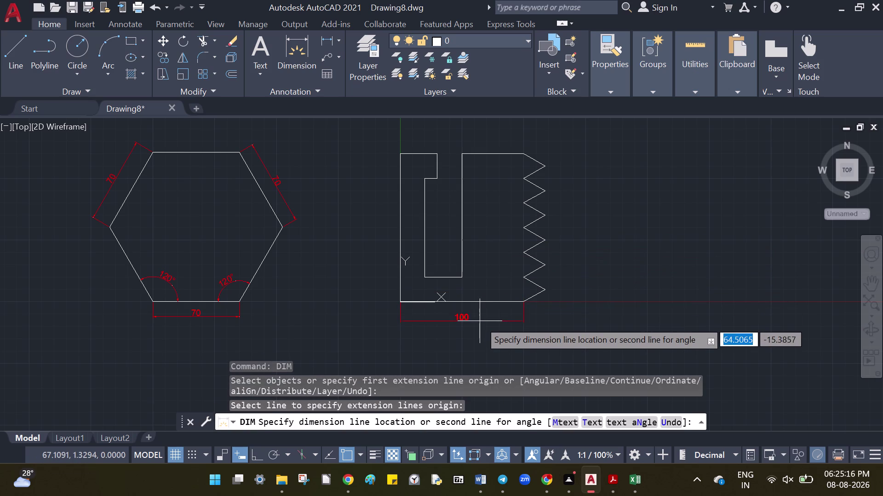
click(480, 323)
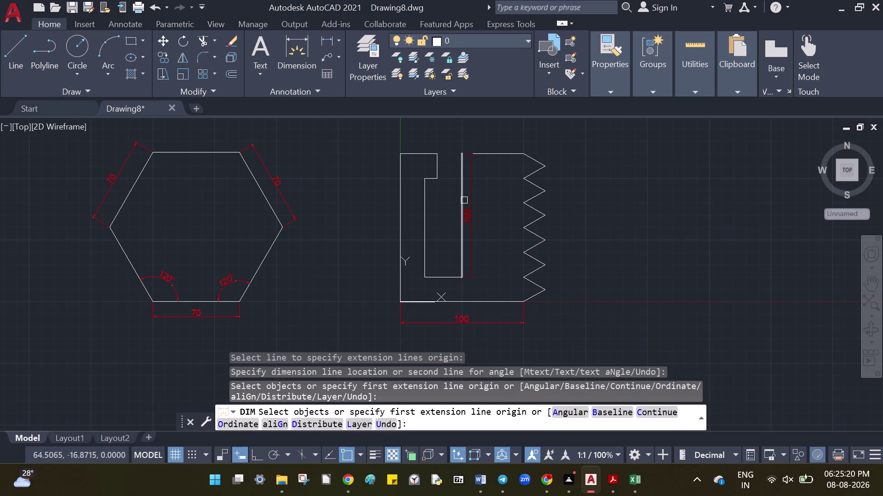
click(463, 200)
click(474, 198)
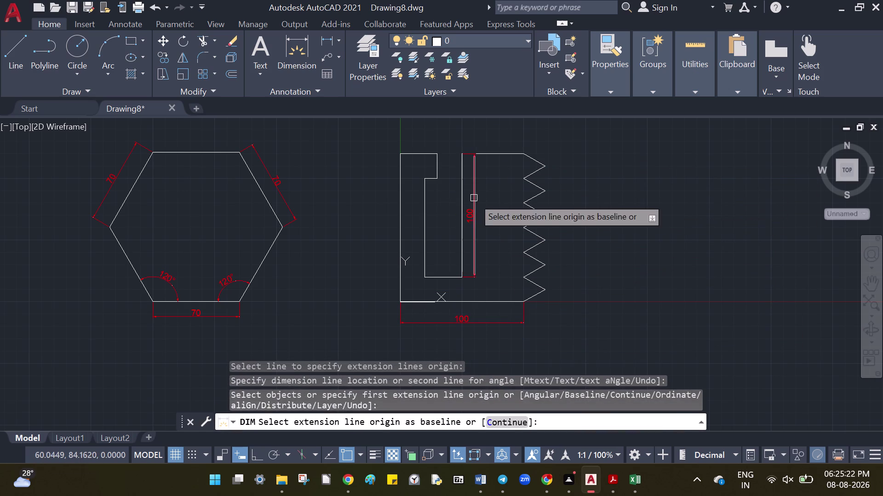
click(398, 213)
click(386, 213)
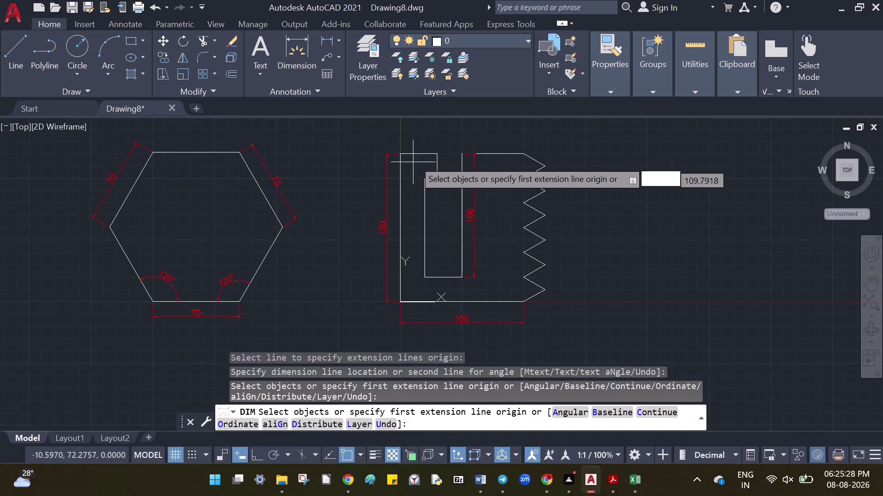
click(429, 154)
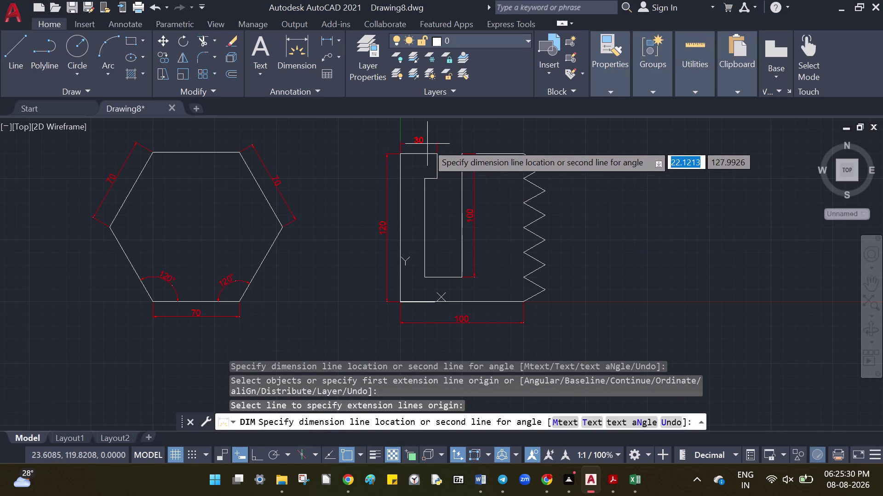
click(427, 144)
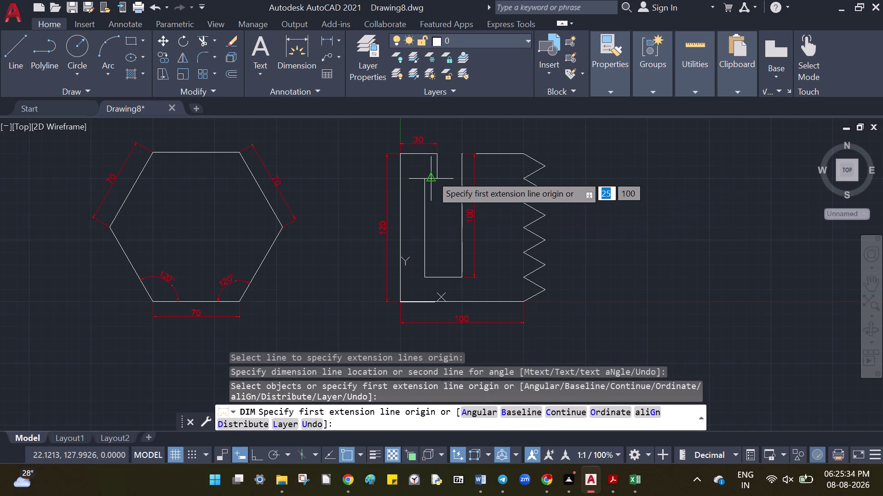
Dimension the notch 10 wide and 20 deep, then start moving the 10 dimension.
scroll(up, 3)
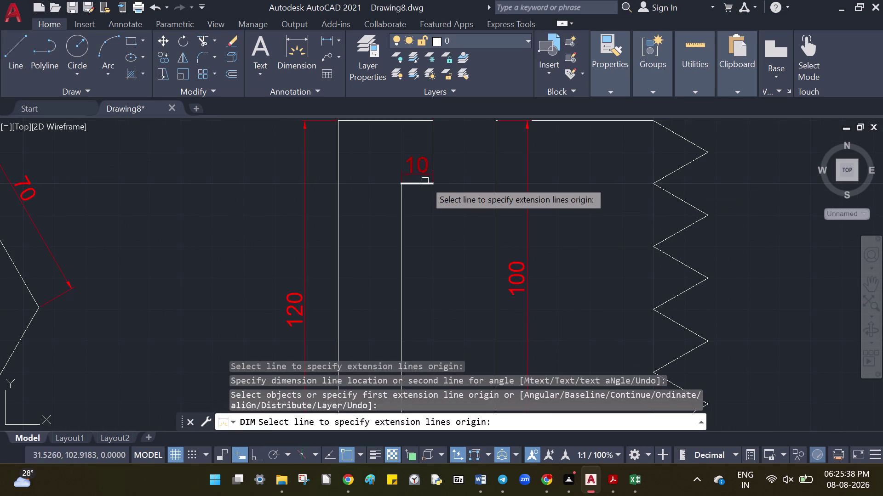
click(425, 181)
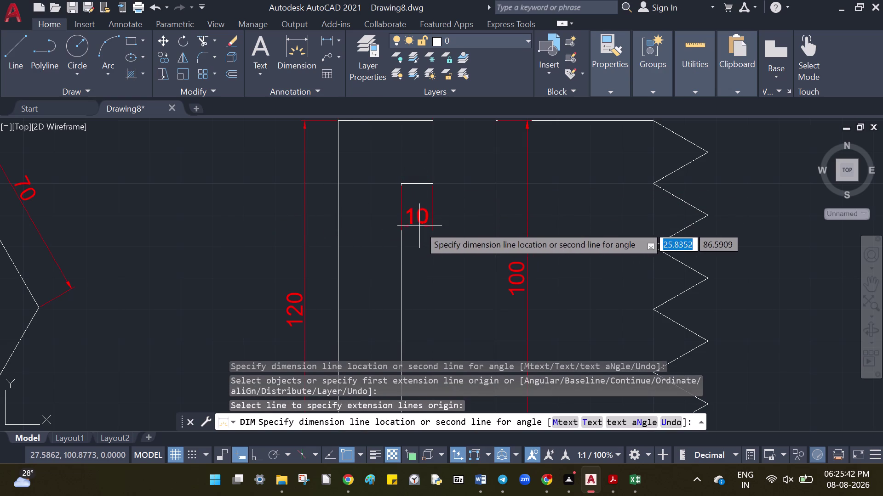
click(420, 226)
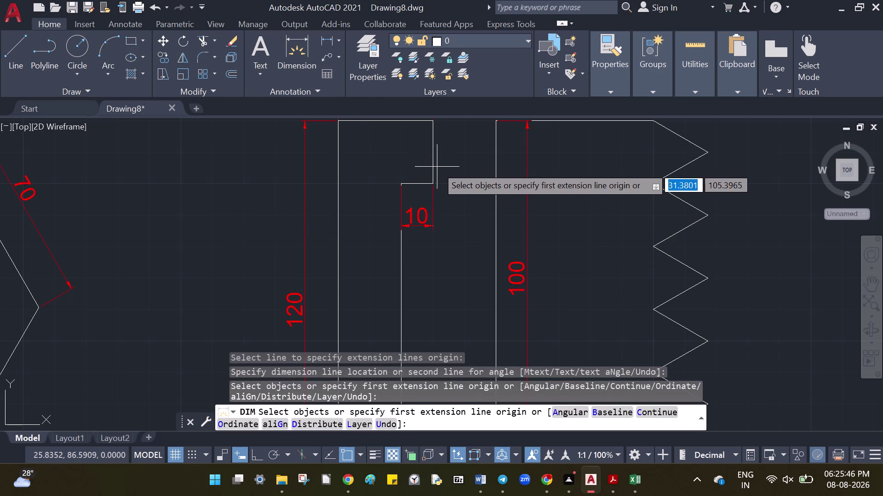
click(433, 167)
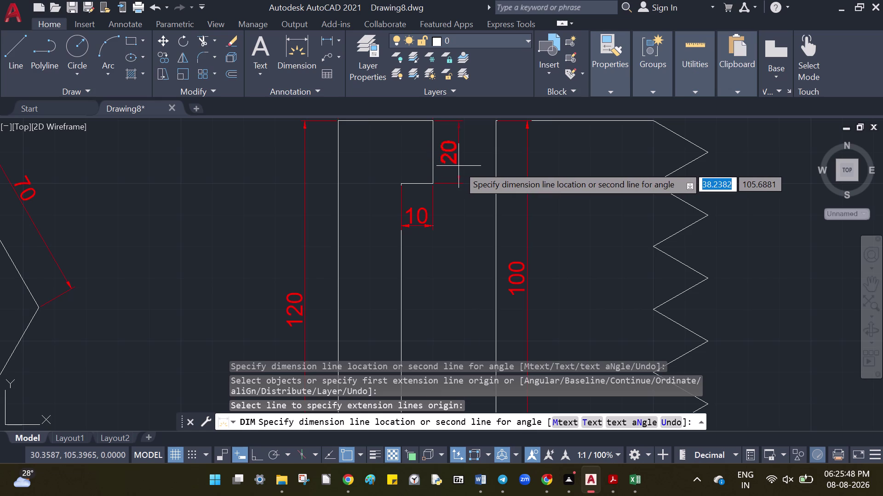
click(459, 166)
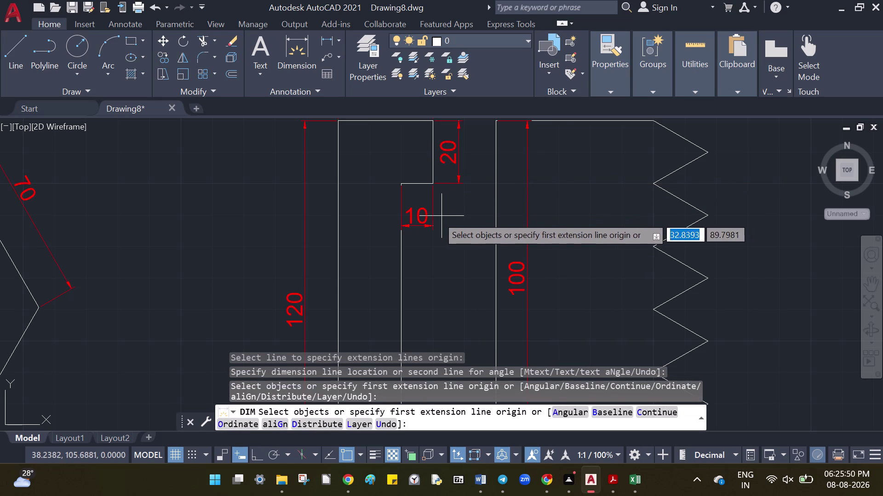
key(Escape)
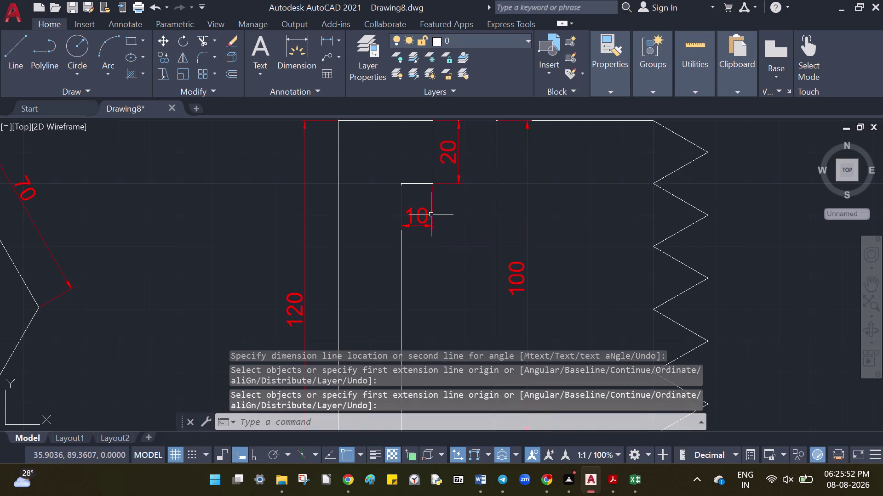
click(423, 212)
click(415, 218)
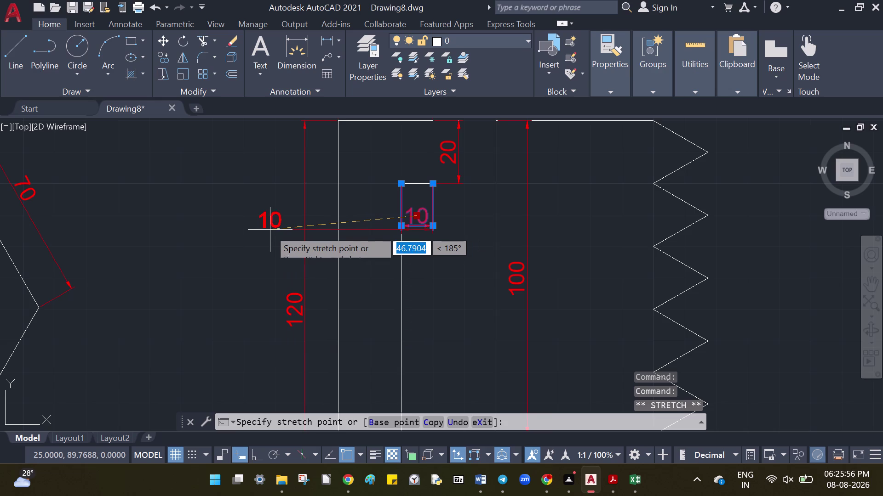
Drag the 10 dimension's label out to the left of the plate, clear of the notch.
click(268, 229)
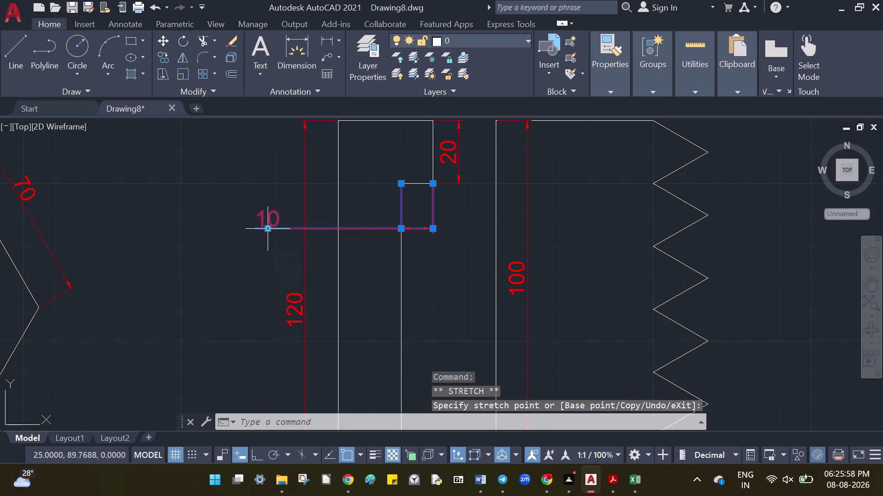
click(472, 205)
click(465, 242)
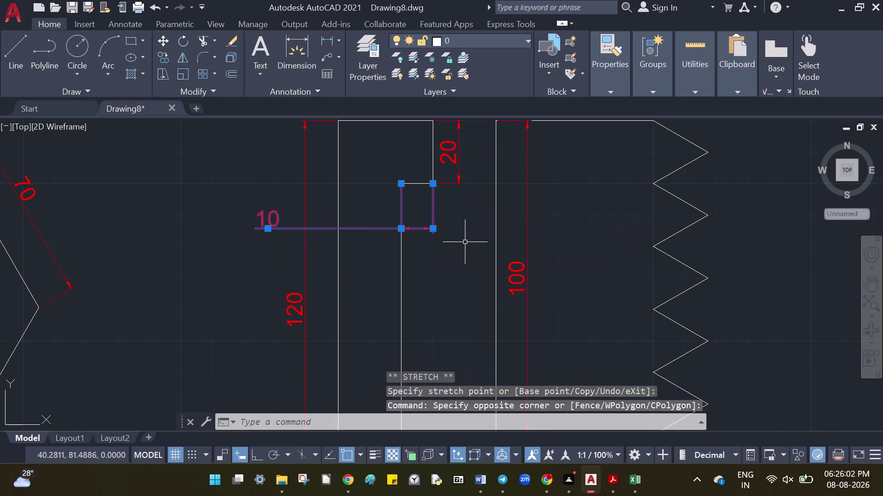
key(Escape)
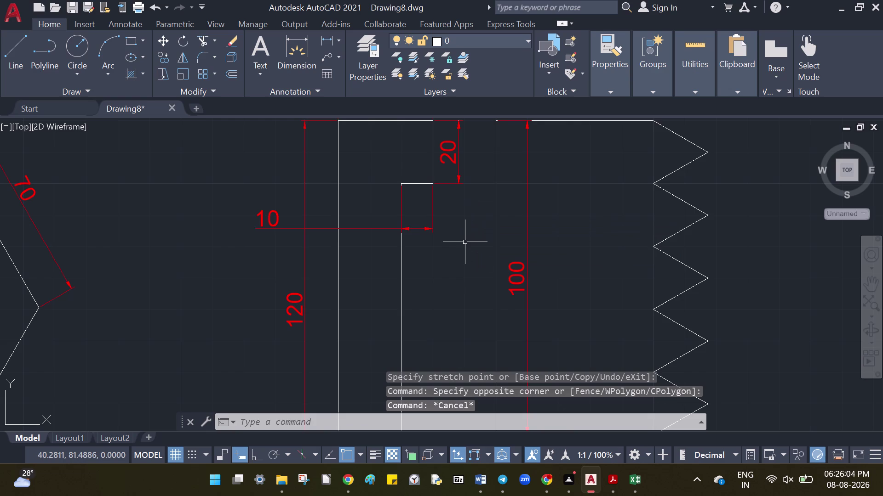
scroll(down, 3)
scroll(up, 3)
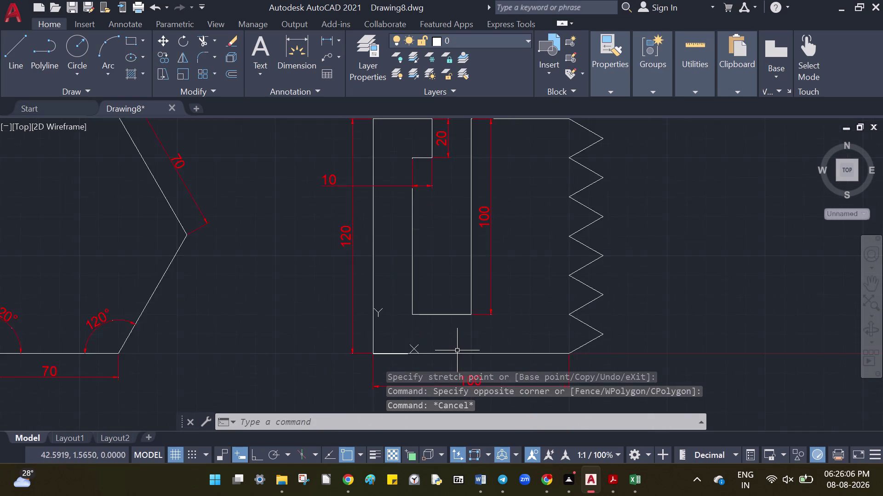
scroll(up, 3)
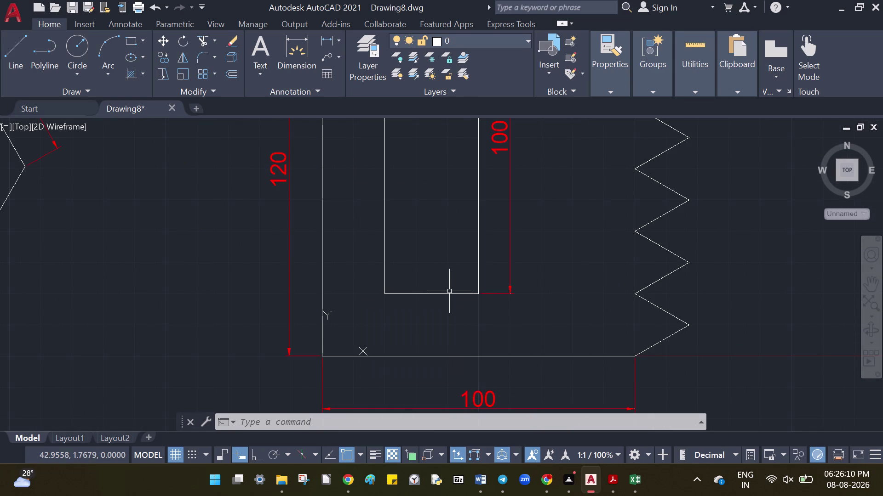
Dimension the slot bottom as 30 and the first zigzag corner as 60°.
text(dim)
key(Return)
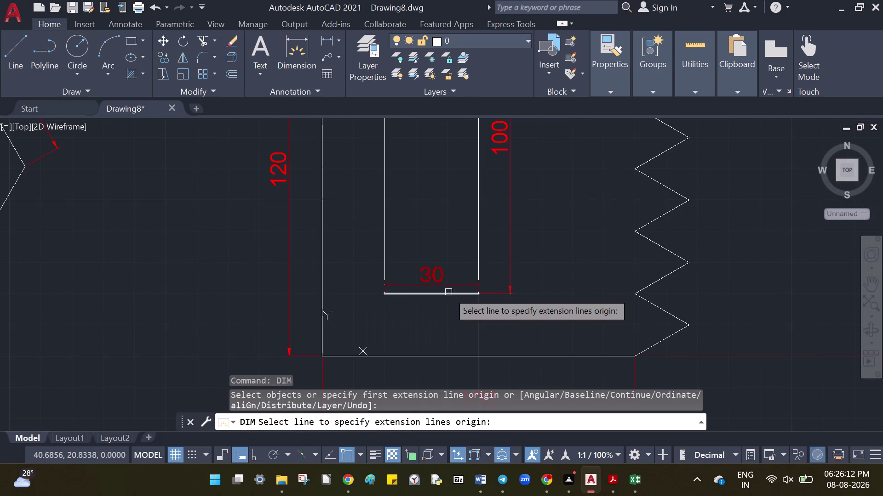
click(453, 294)
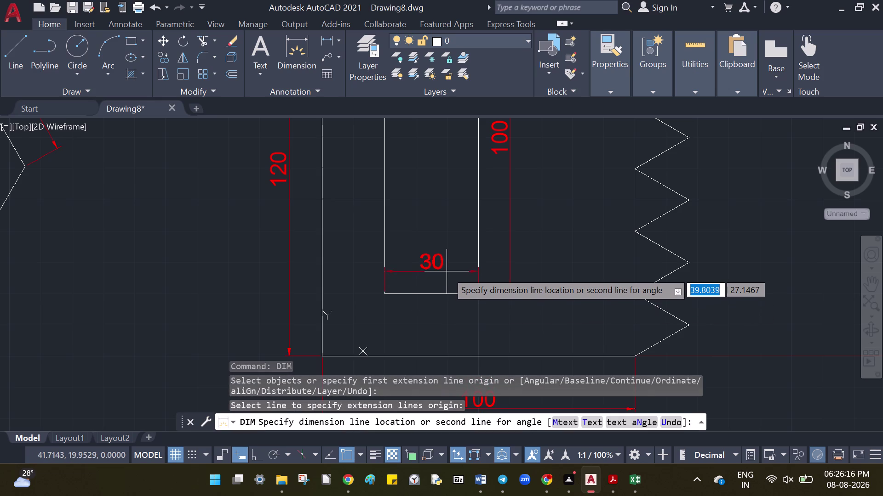
click(447, 272)
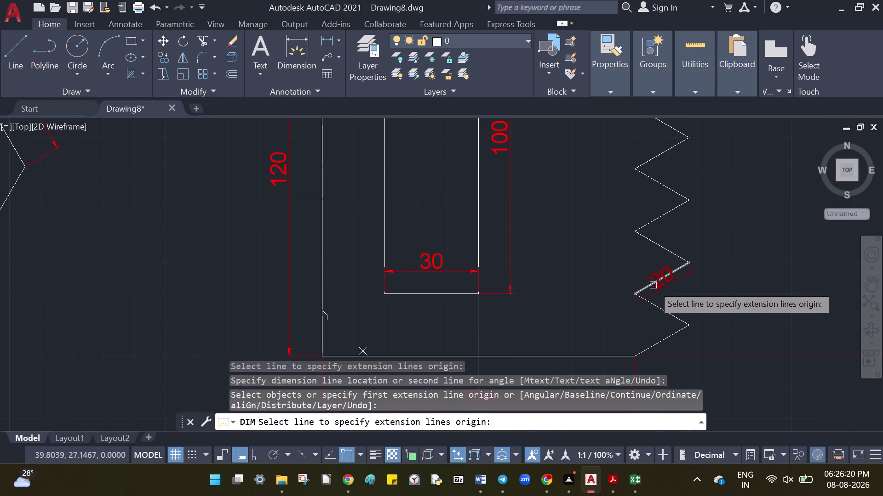
click(653, 286)
click(650, 304)
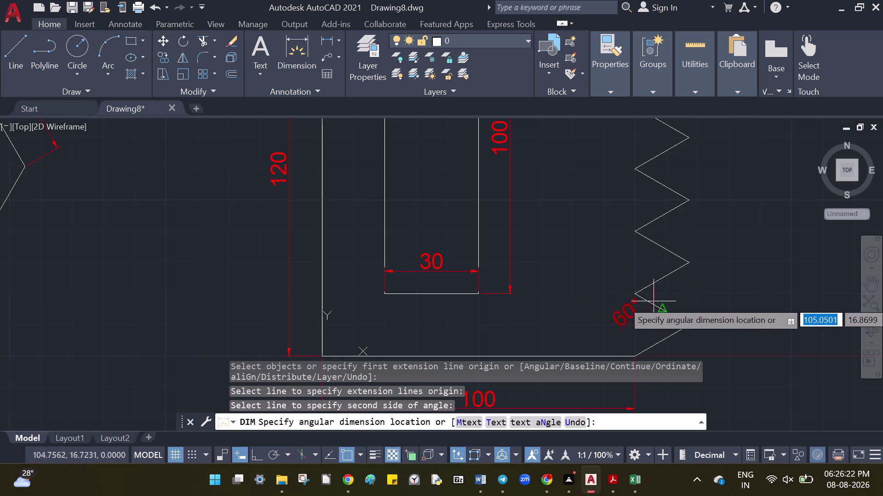
click(682, 293)
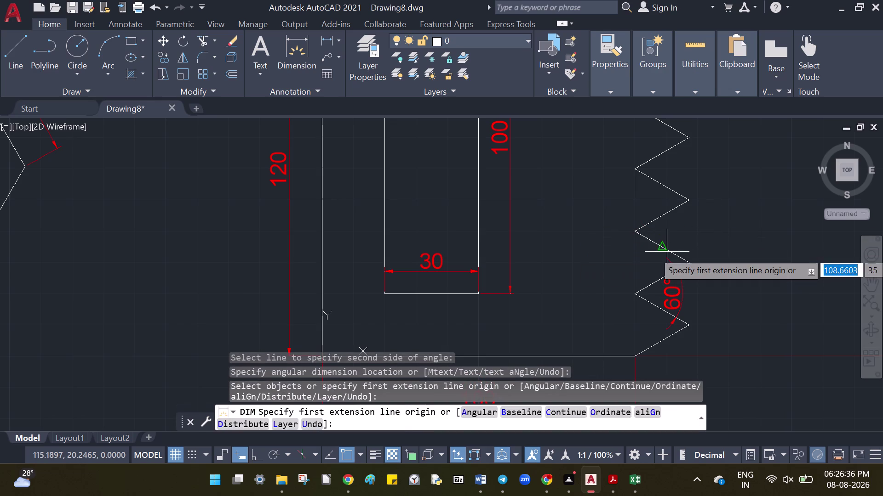
Add 20 length dimensions to two zigzag edges.
scroll(up, 3)
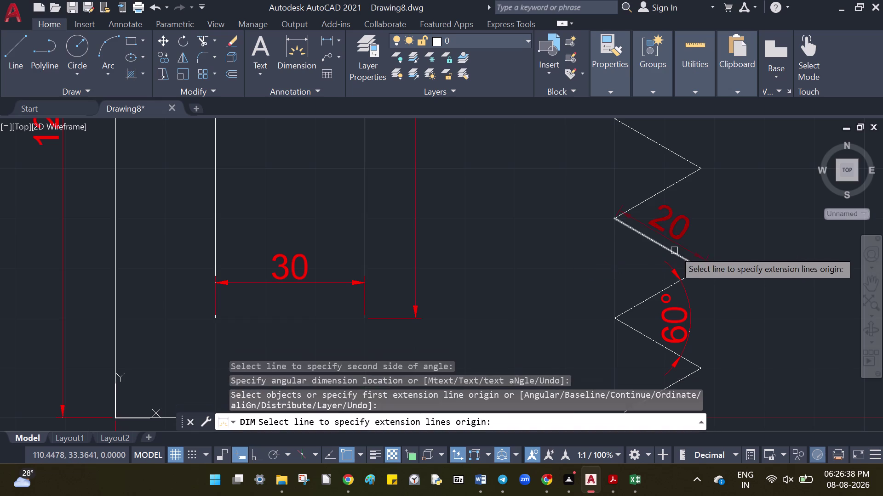
click(674, 251)
click(682, 239)
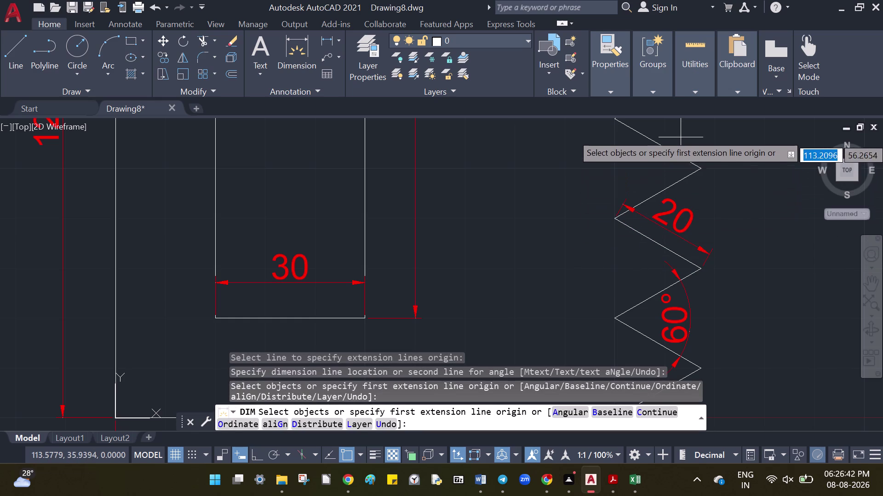
scroll(down, 3)
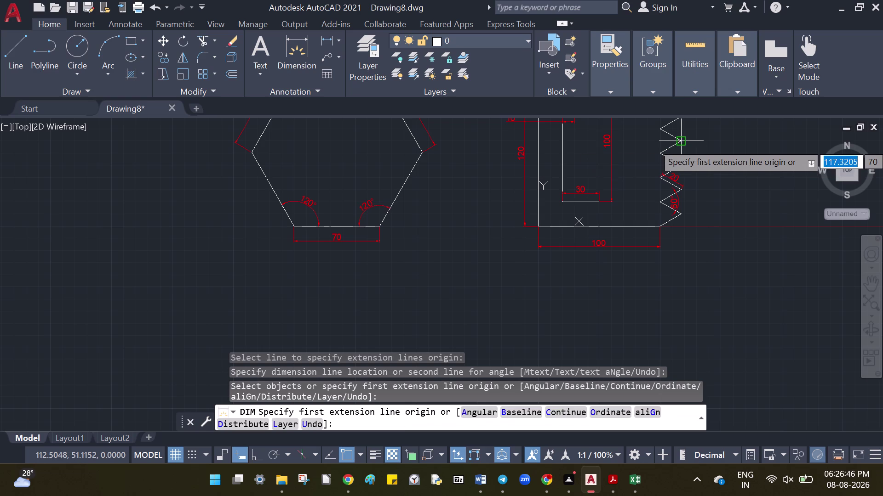
scroll(up, 3)
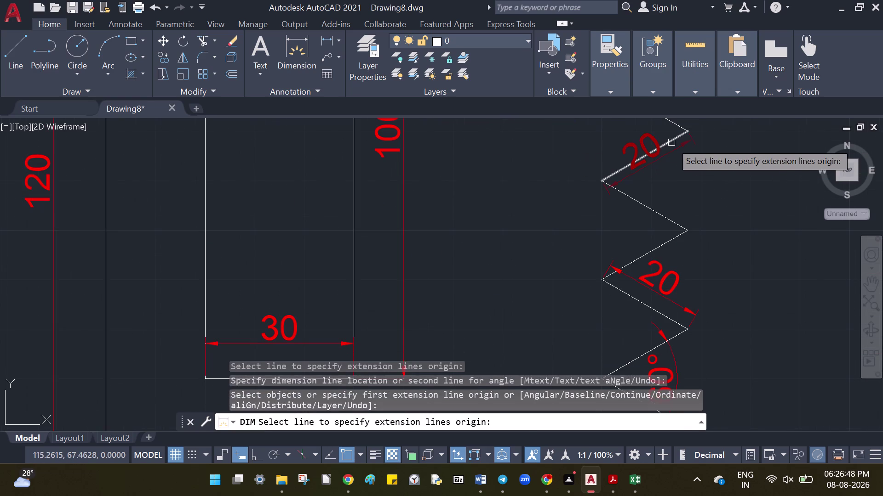
click(671, 143)
click(687, 168)
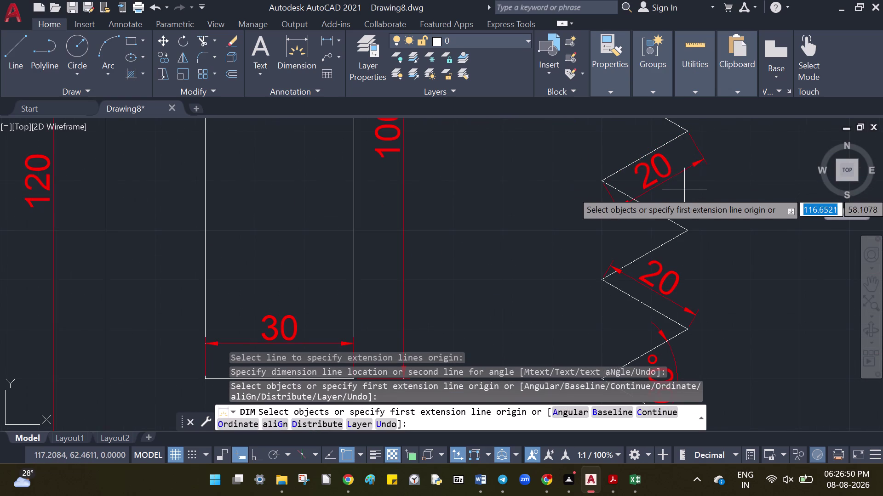
scroll(down, 3)
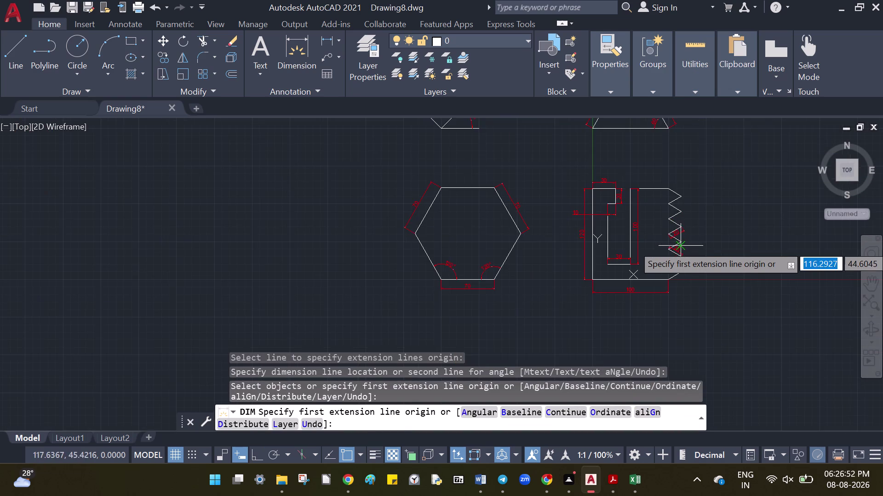
scroll(up, 3)
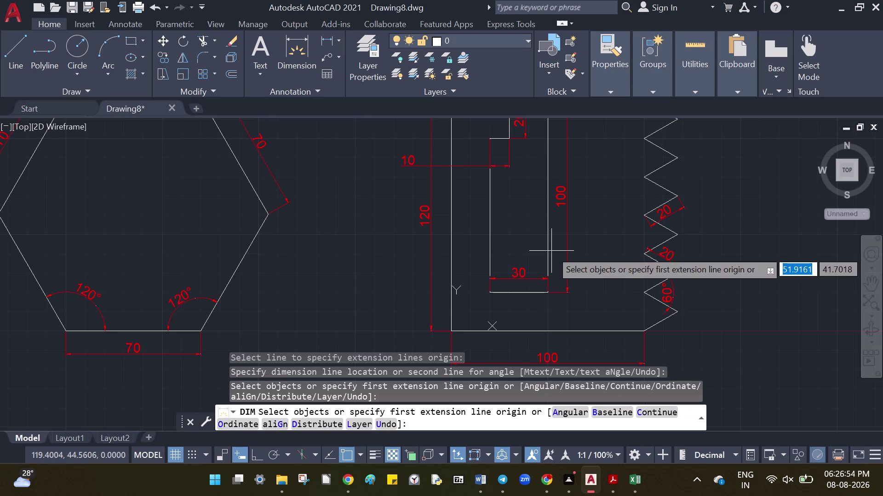
key(Escape)
key(l)
key(Return)
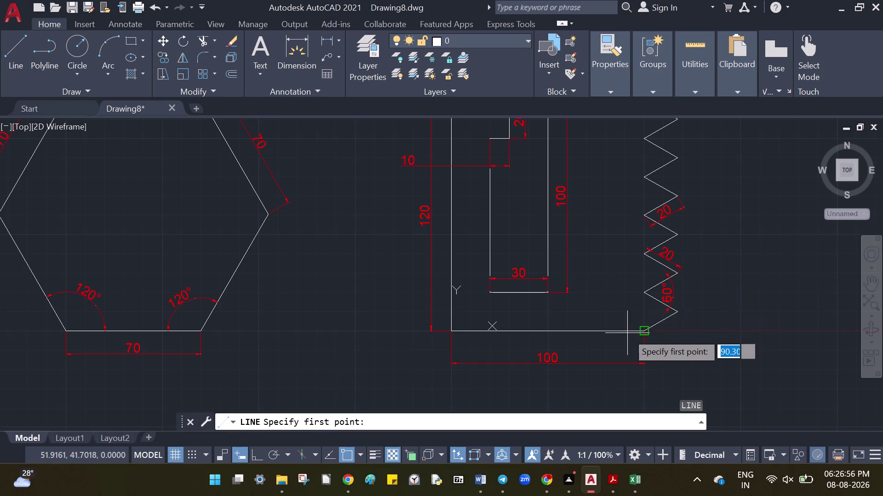
Draw the final 20-long zigzag segment from the plate's bottom-right corner.
click(646, 330)
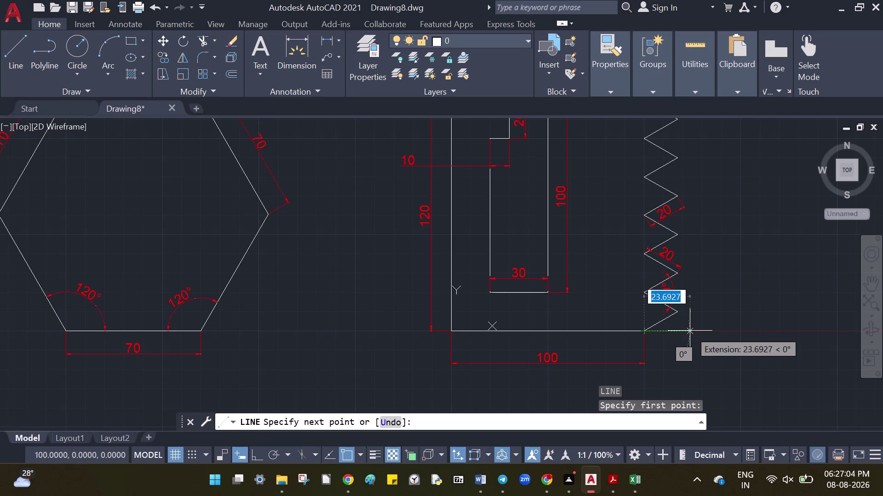
text(20)
key(Tab)
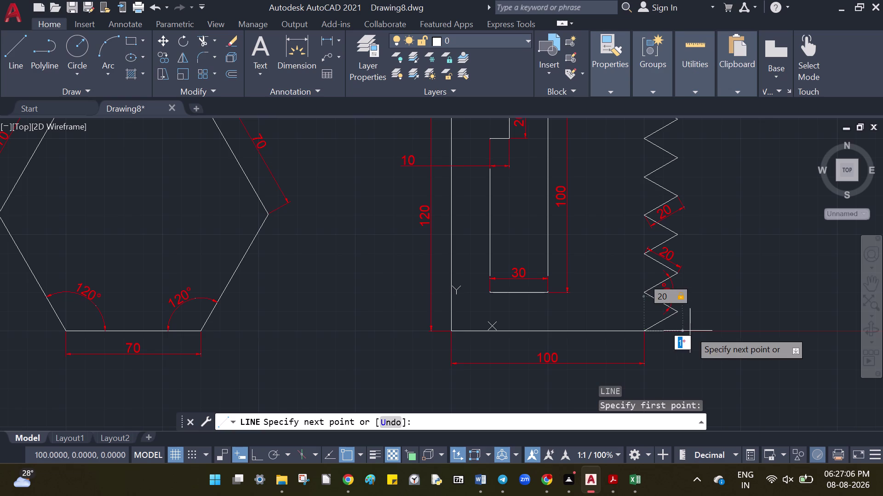
key(0)
key(Return)
key(Escape)
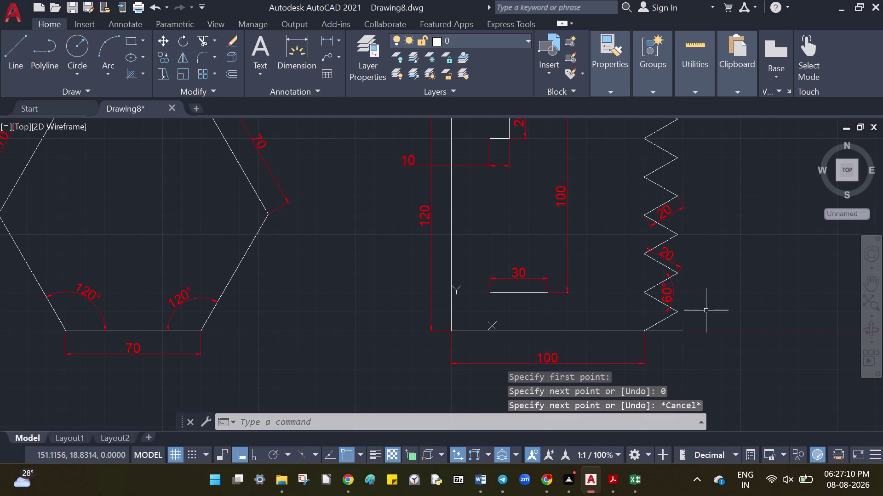
Add a 30° angle dimension between the last zigzag segment and the bottom edge.
text(dan)
key(Return)
click(672, 332)
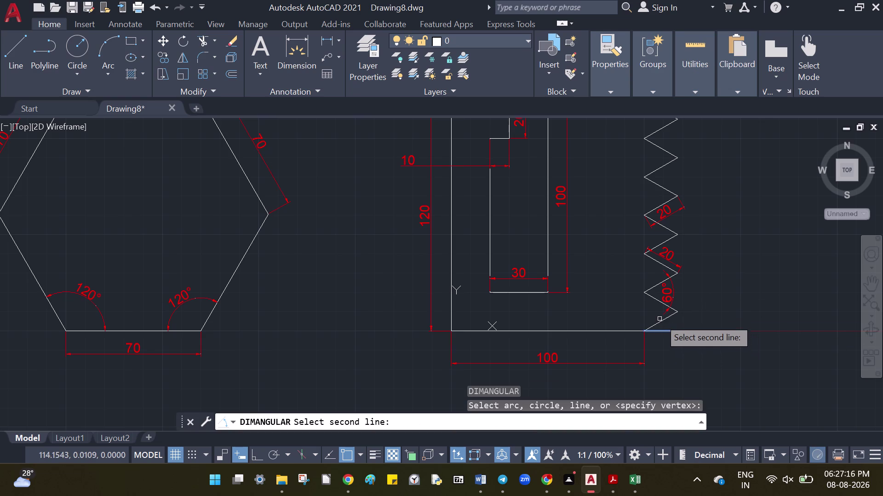
click(660, 323)
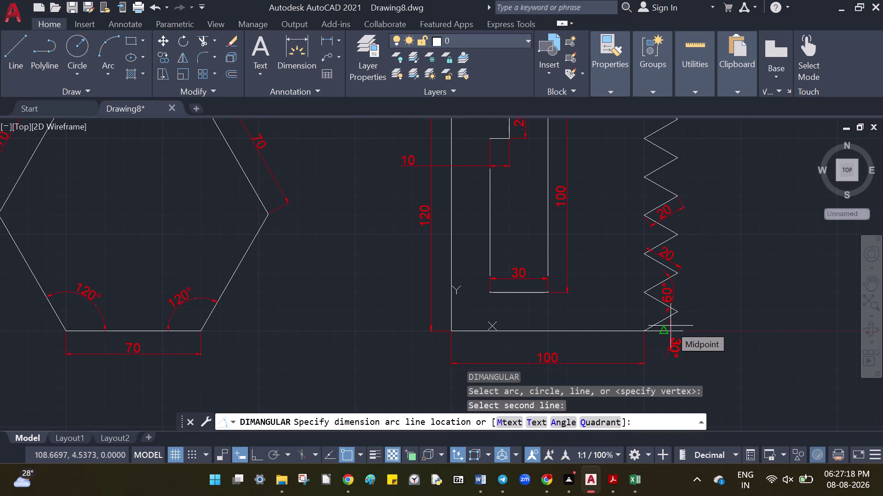
click(689, 319)
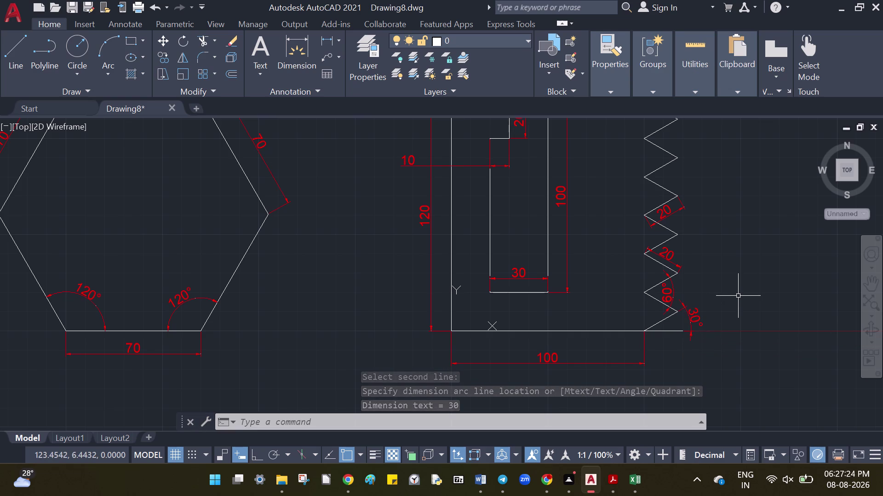
key(Escape)
scroll(down, 3)
scroll(up, 3)
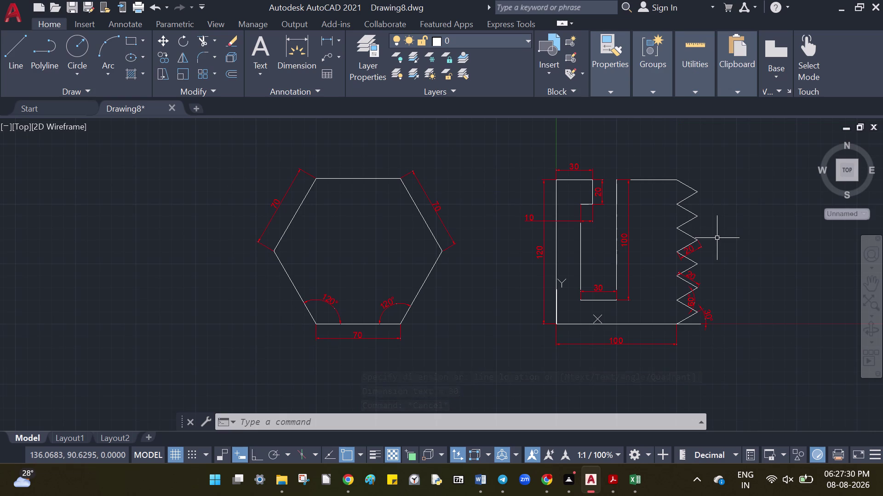
Shift the UCS origin by @-200,-200,0 and pan to the new origin.
text(ucs)
key(Return)
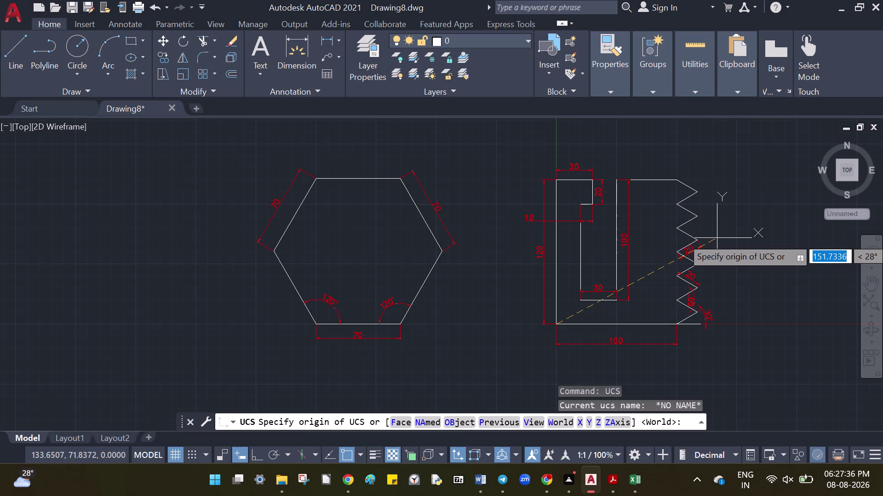
key(o)
key(Return)
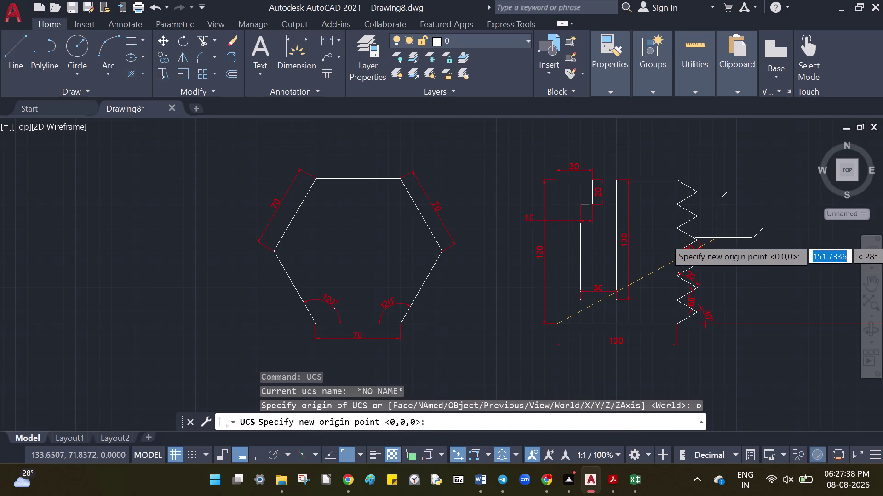
text(-2)
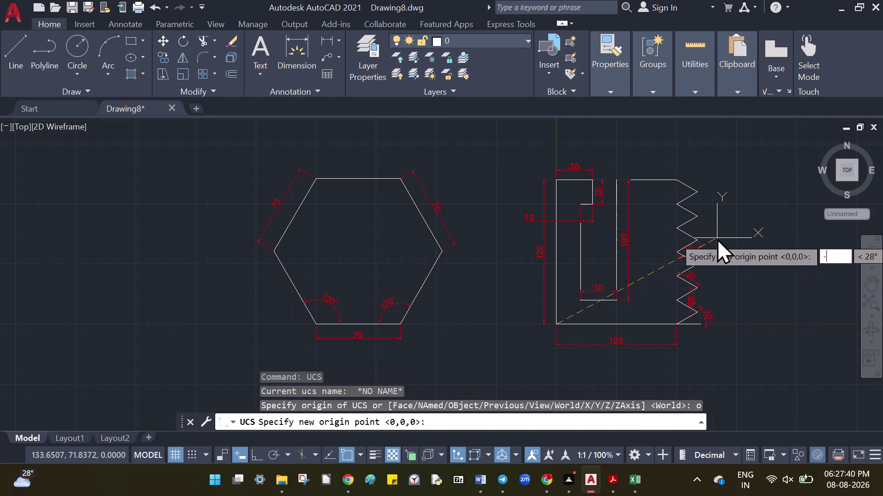
text(00,-200)
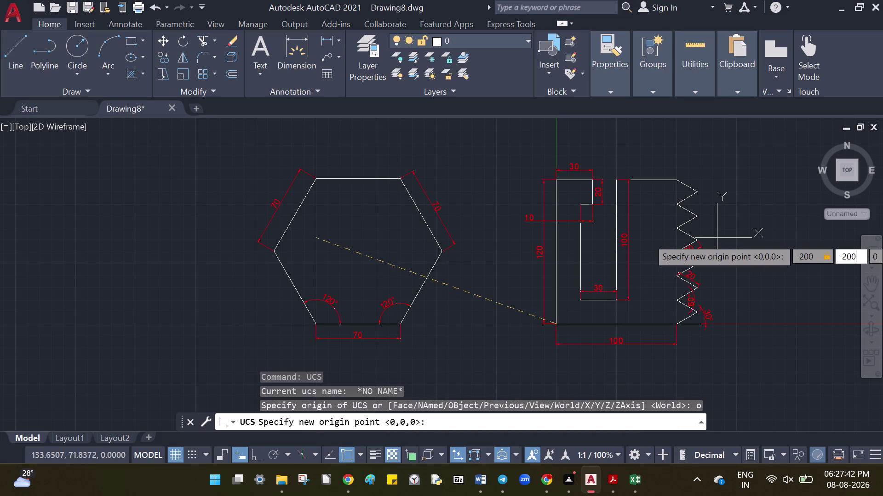
text(,)
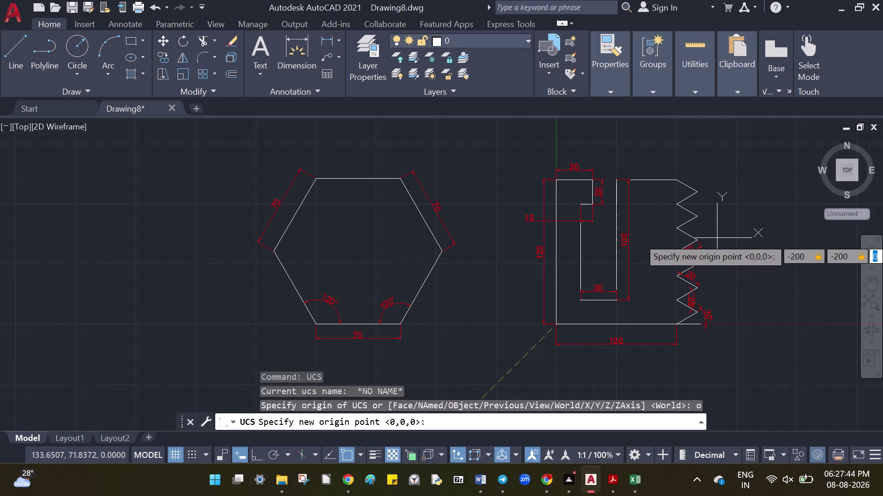
text(0)
key(Return)
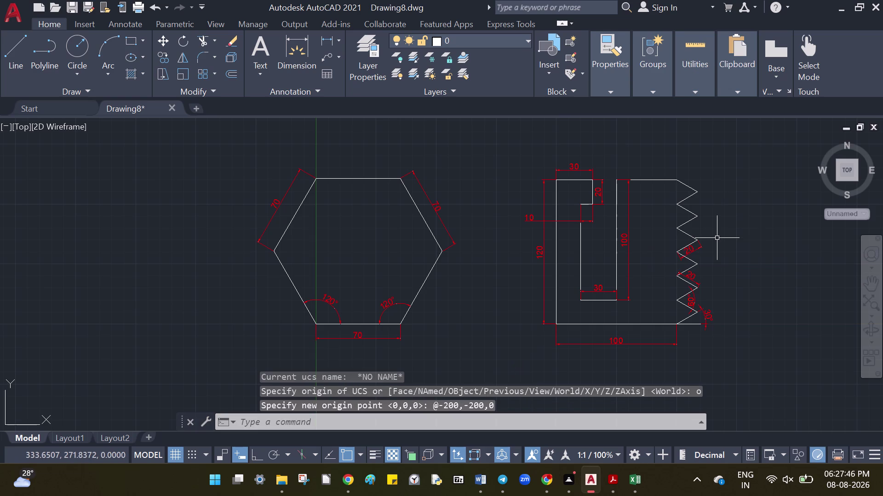
scroll(down, 3)
scroll(up, 3)
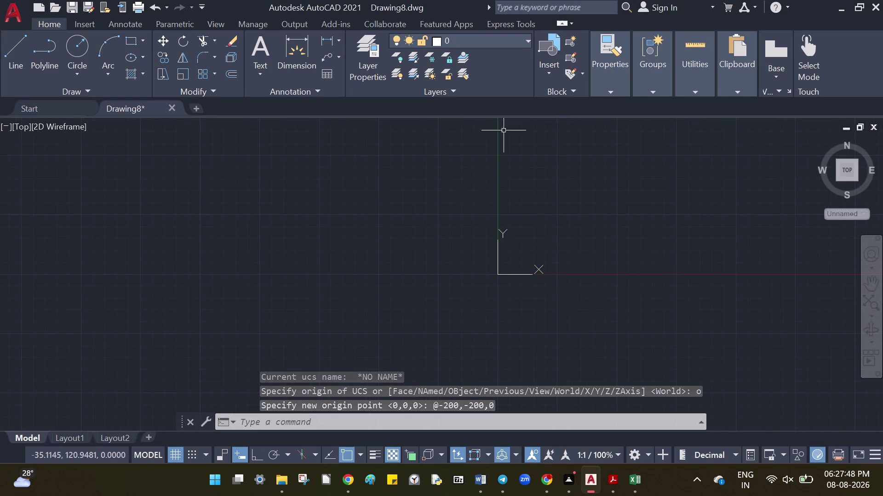
scroll(up, 3)
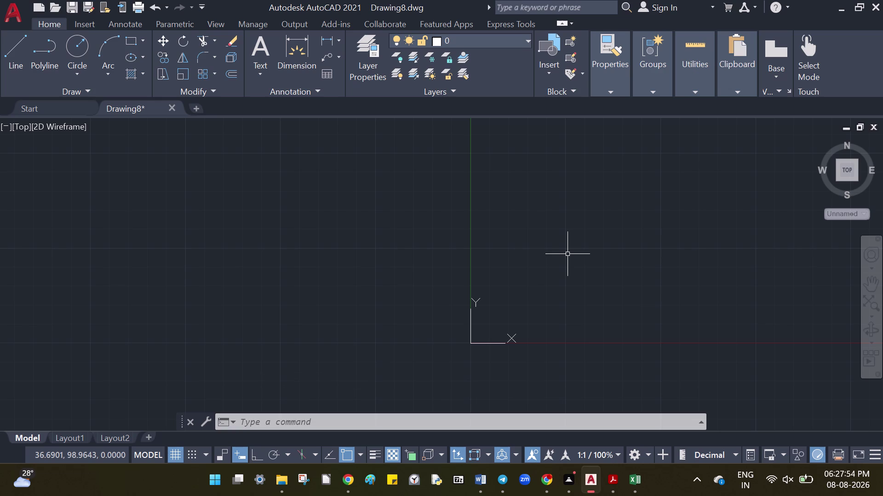
Move the UCS origin a further 200,0,0 along X.
text(ucs)
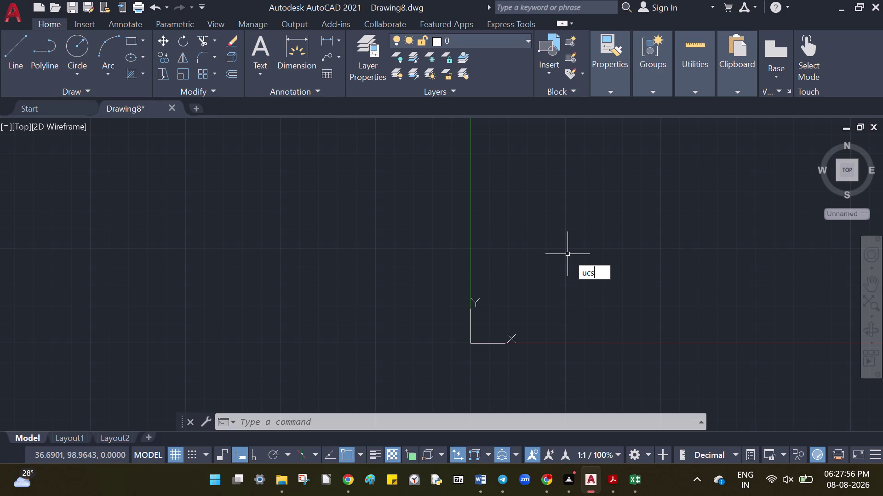
key(Return)
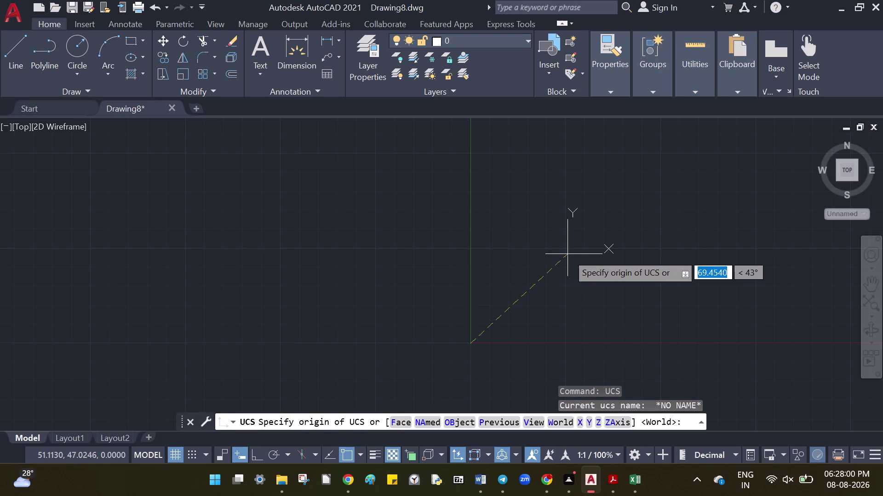
key(o)
key(Return)
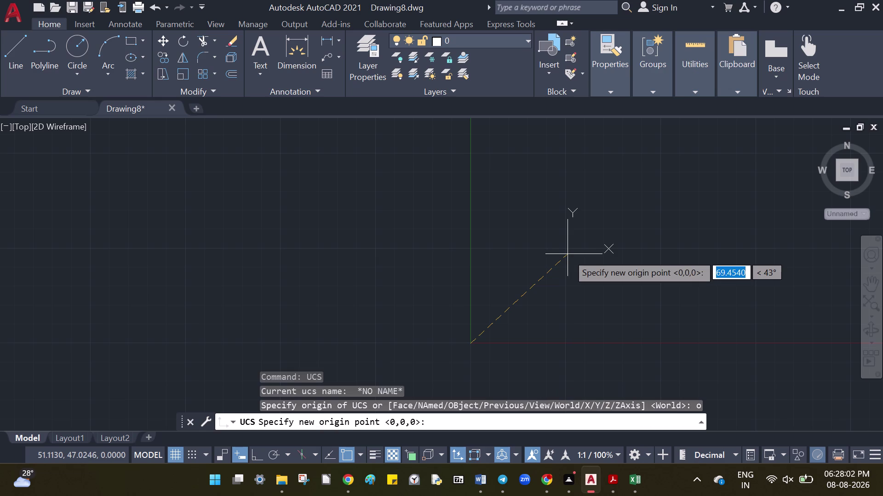
text(200)
text(,0)
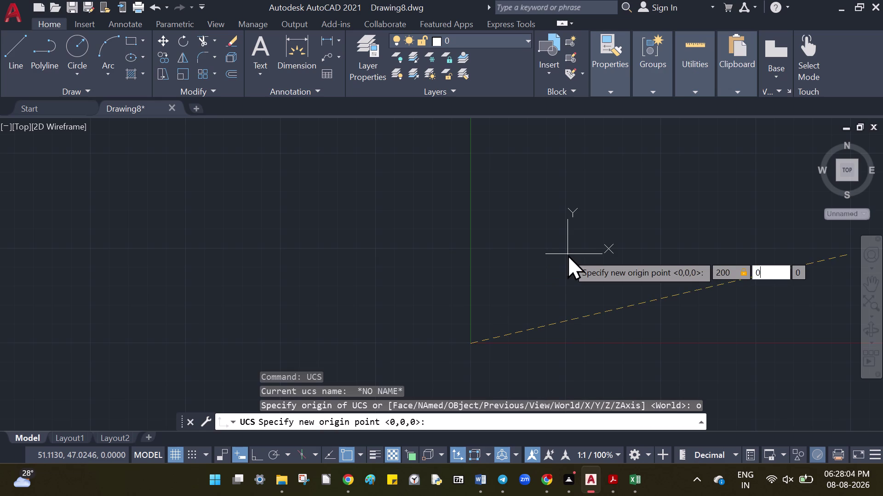
text(,0)
key(Return)
scroll(up, 3)
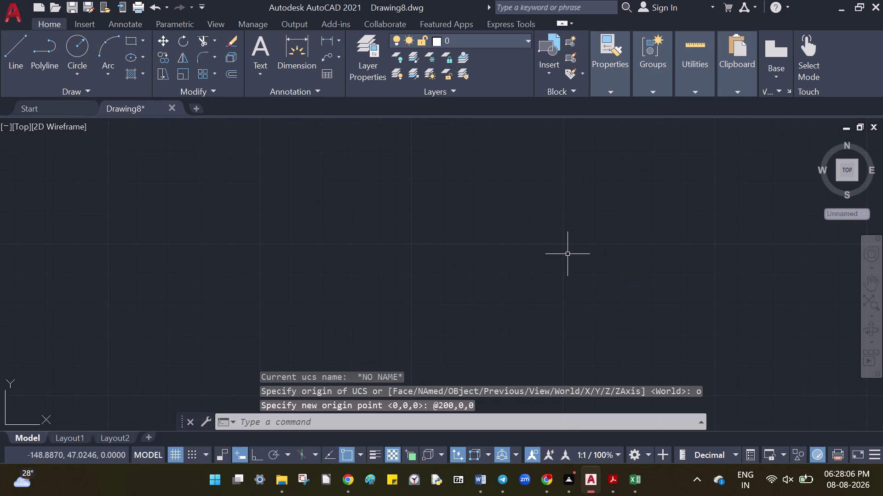
scroll(down, 3)
scroll(up, 3)
scroll(down, 3)
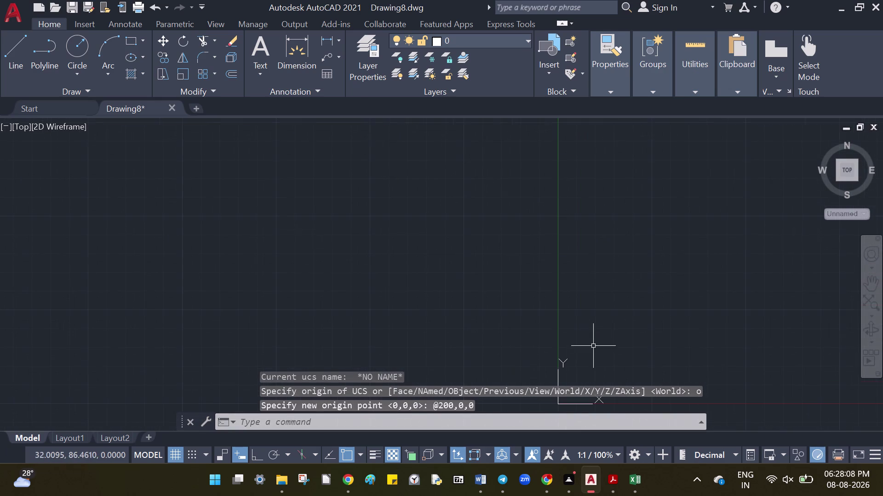
scroll(down, 3)
scroll(up, 3)
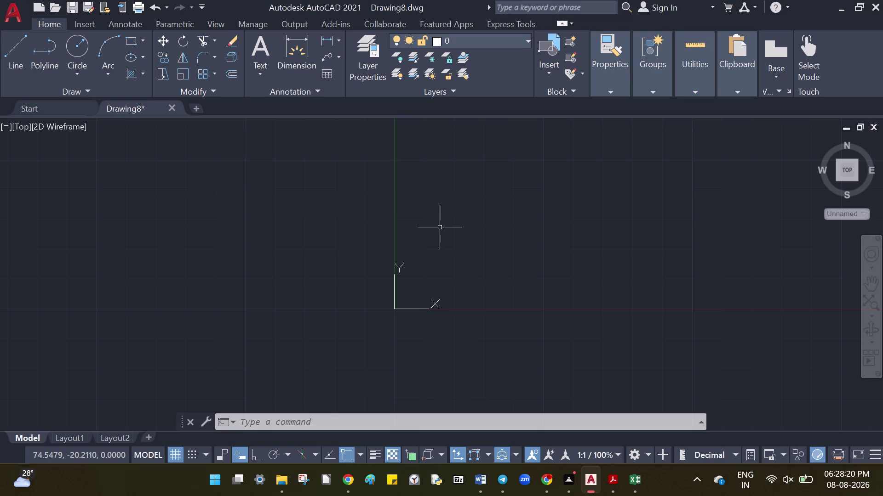
Start a line at the new origin 0,0.
key(l)
key(Return)
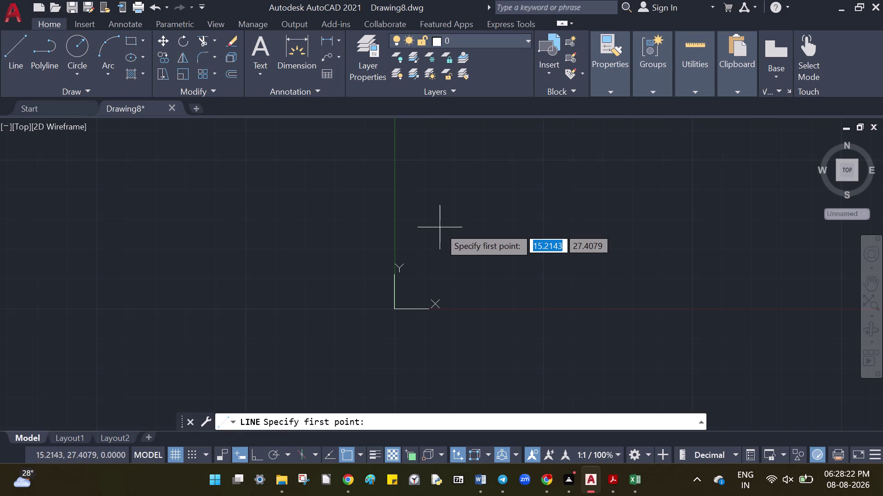
text(0,0)
key(Return)
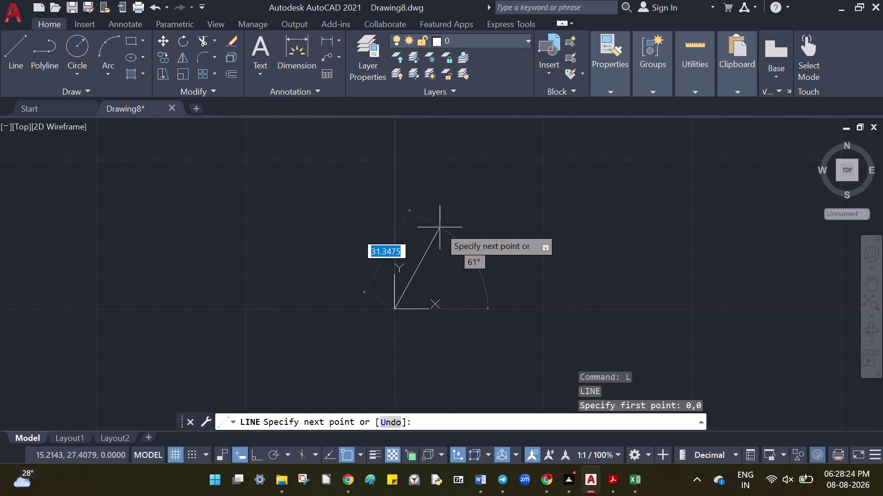